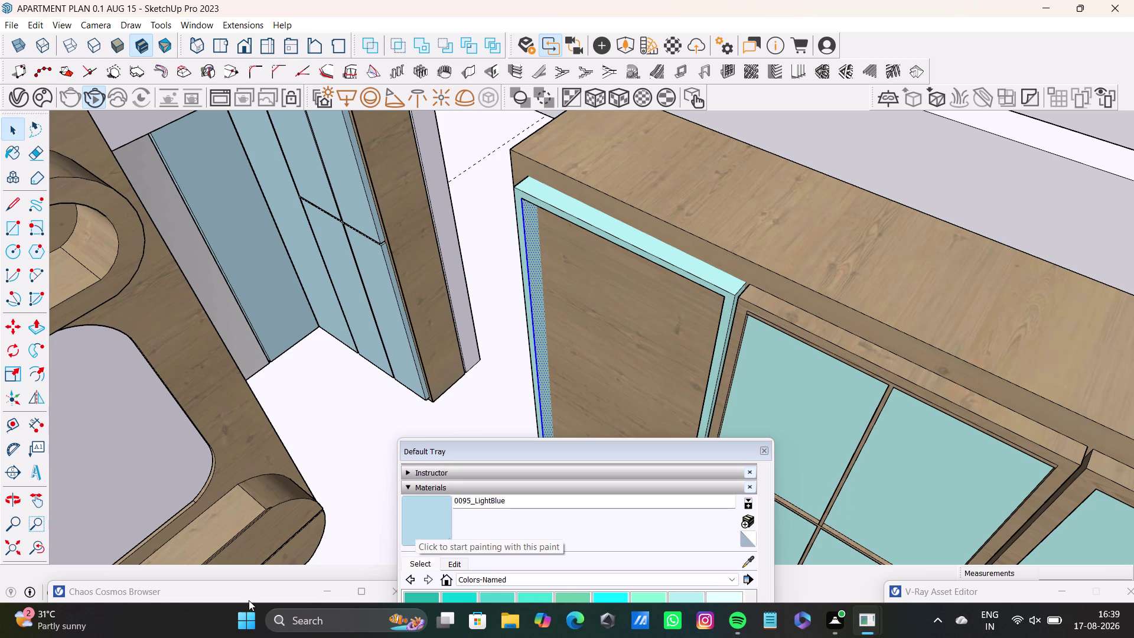
Load 0095_LightBlue and paint the door frame's left, top and corner inner faces.
drag(413, 519, 418, 518)
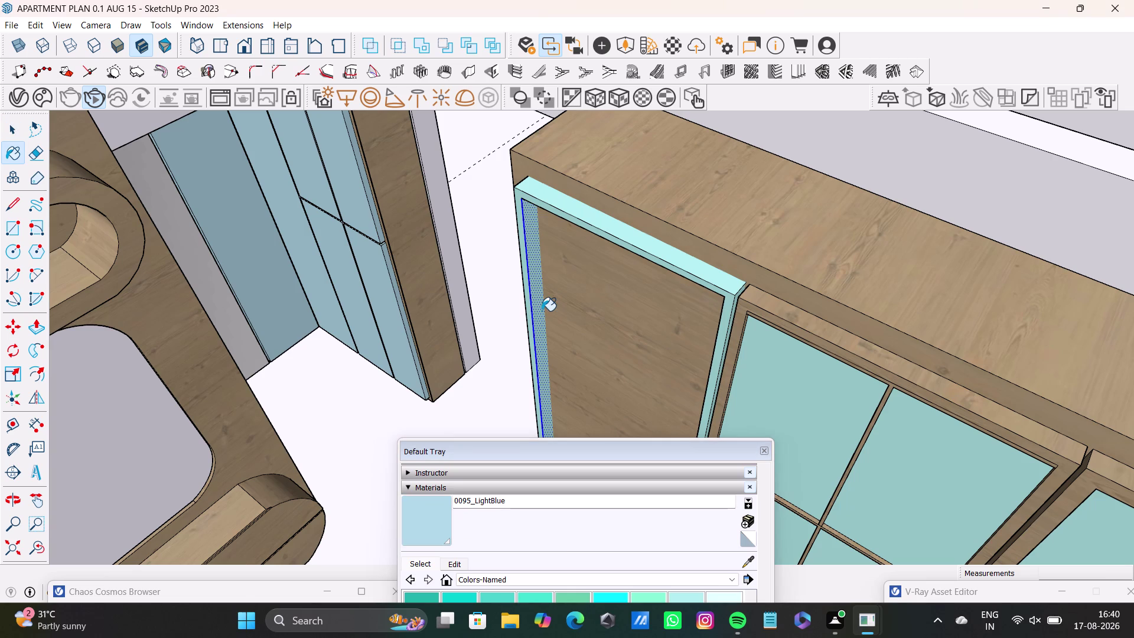
click(541, 310)
scroll(up, 3)
click(612, 215)
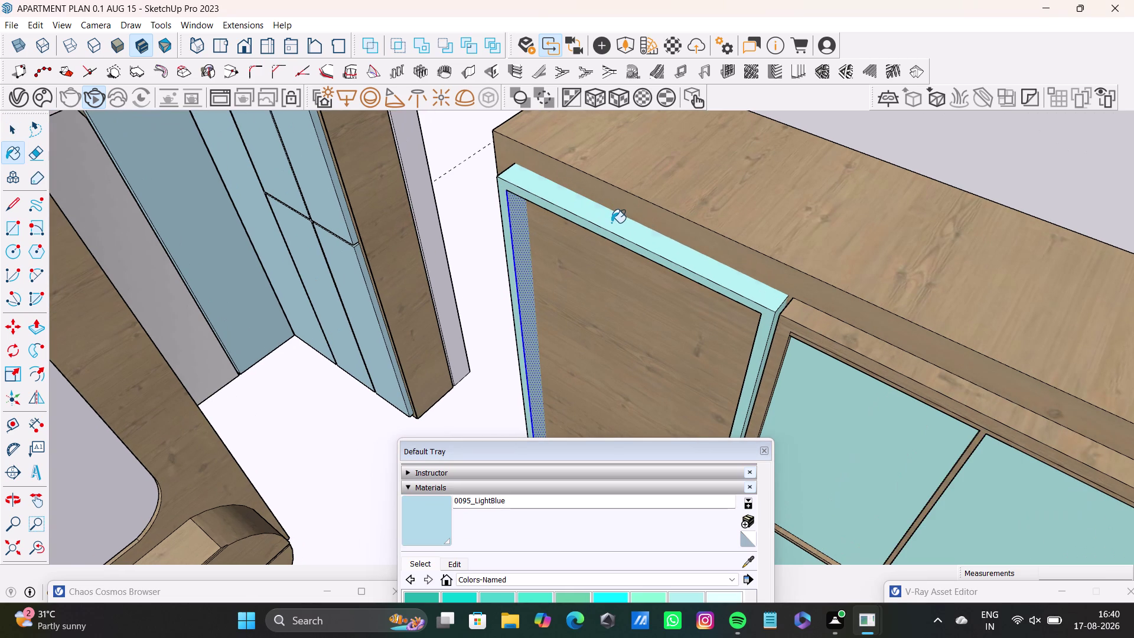
click(524, 198)
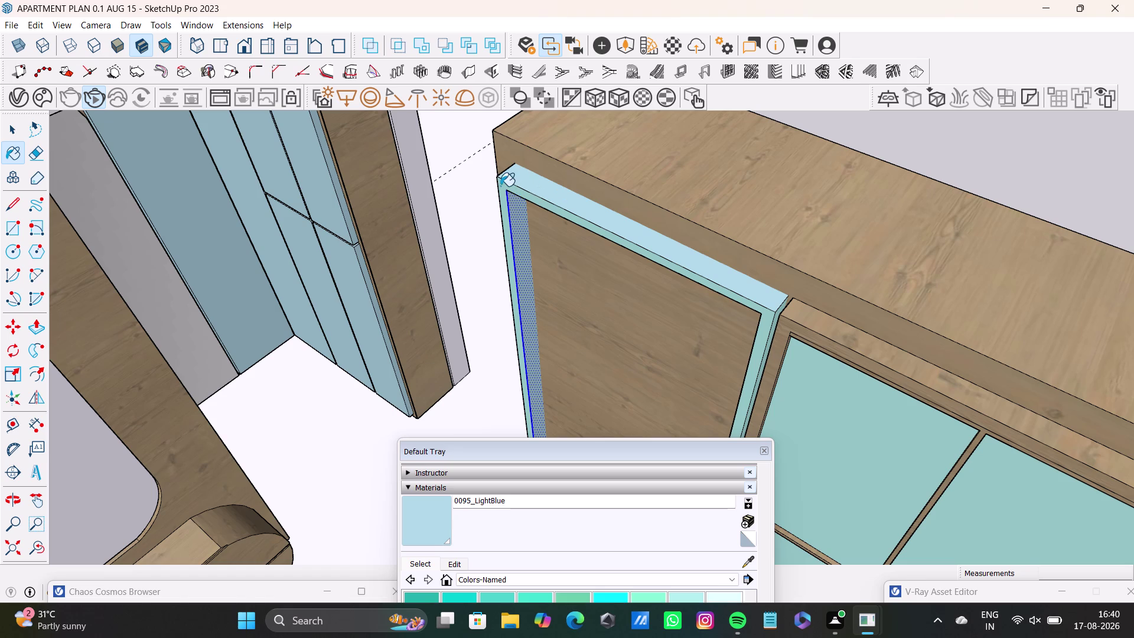
click(499, 184)
scroll(down, 3)
Paint the frame's top inner face, its edge beside the glass door, and faces near the glass panels light blue.
middle_drag(794, 341, 733, 289)
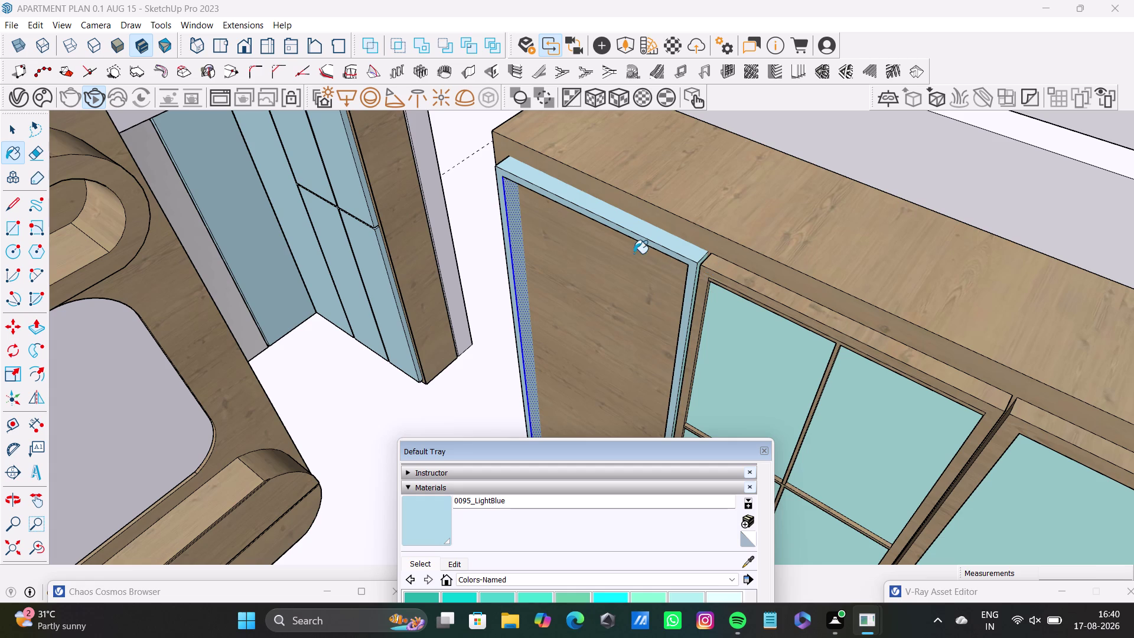
scroll(up, 3)
click(733, 224)
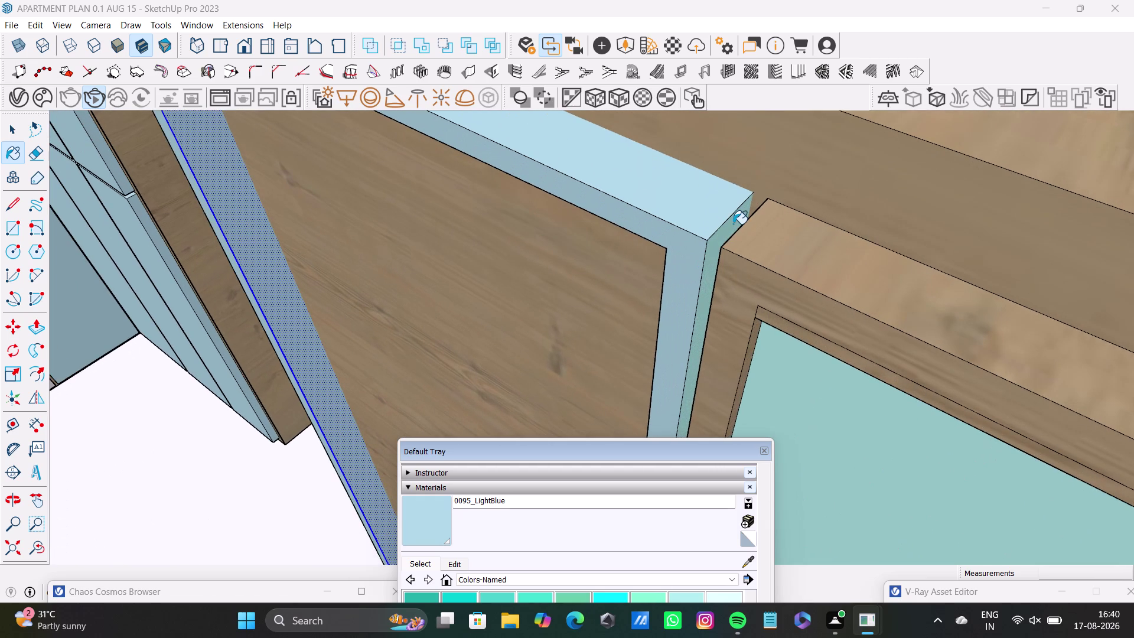
click(780, 394)
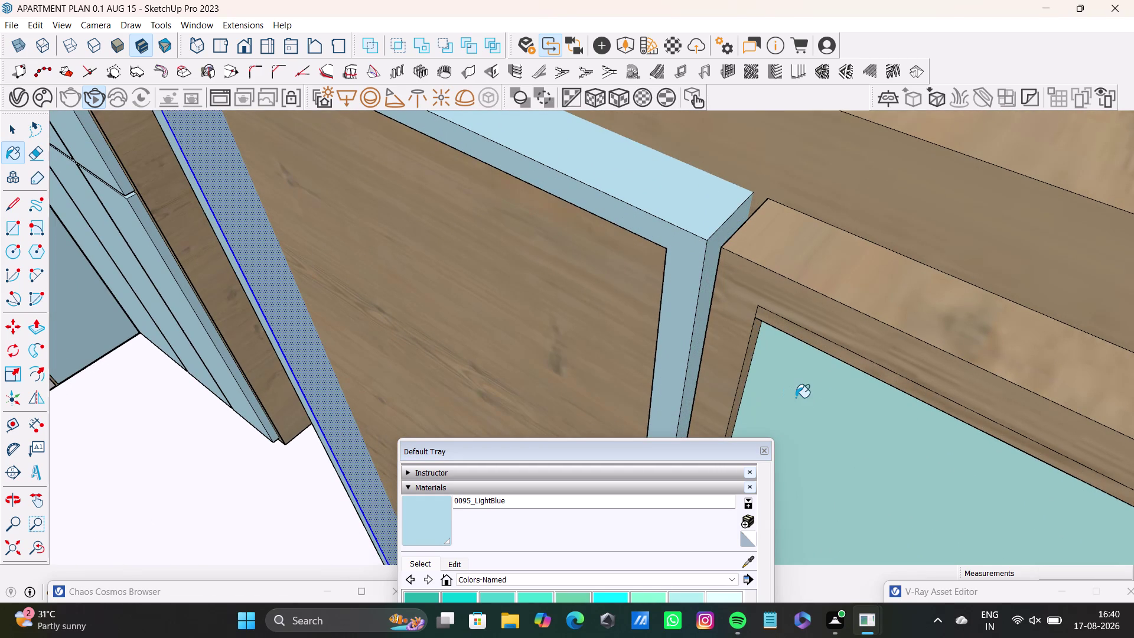
scroll(down, 3)
middle_drag(812, 409, 620, 236)
click(875, 379)
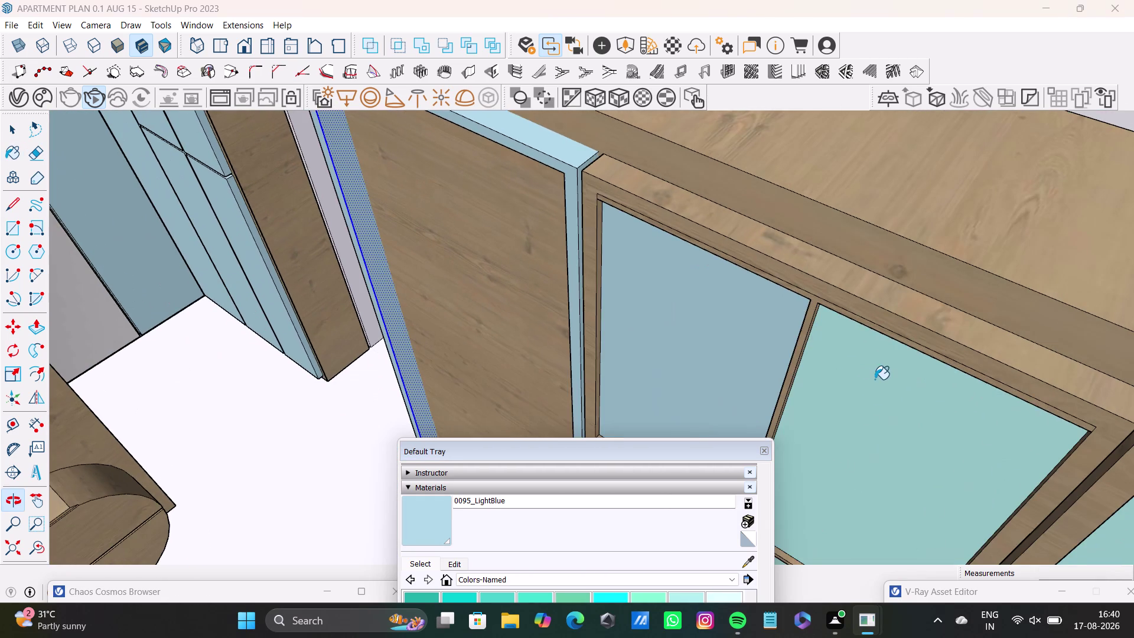
scroll(down, 3)
middle_drag(844, 406, 801, 148)
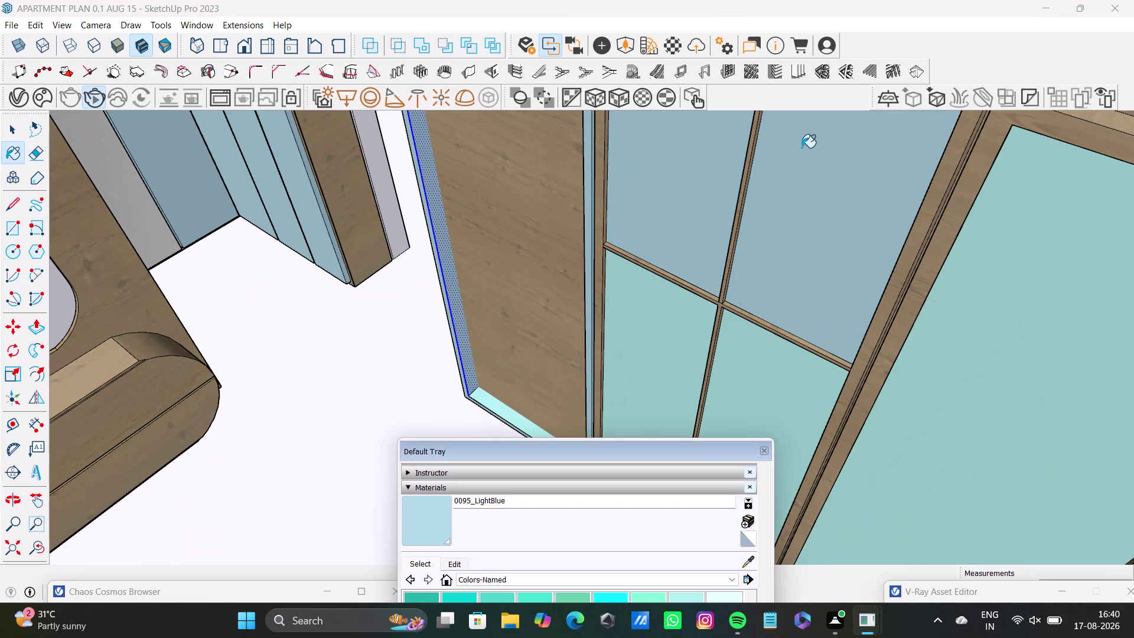
click(663, 314)
click(763, 347)
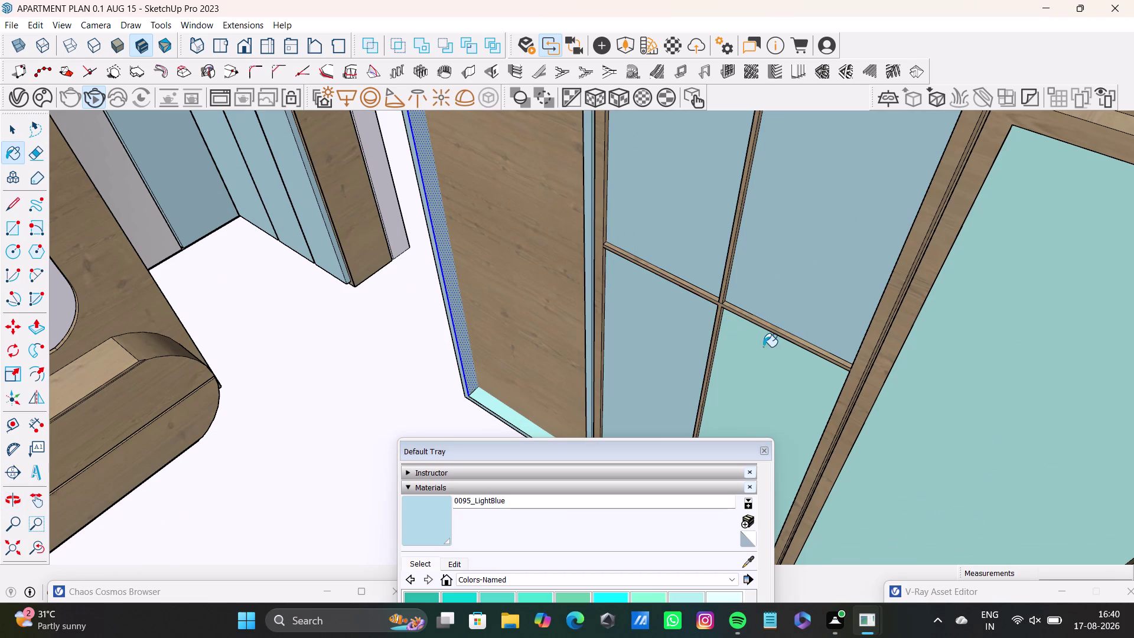
Paint the frame's bottom inner face, a remaining face, and a final top inner face light blue.
middle_drag(639, 374, 641, 260)
scroll(up, 3)
click(549, 360)
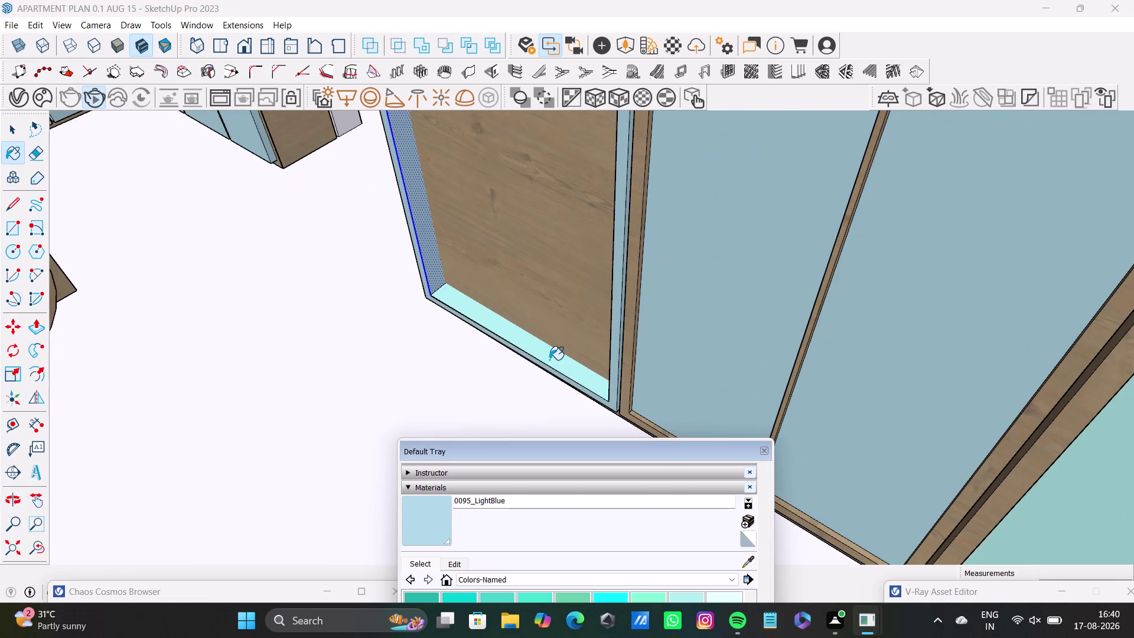
scroll(down, 3)
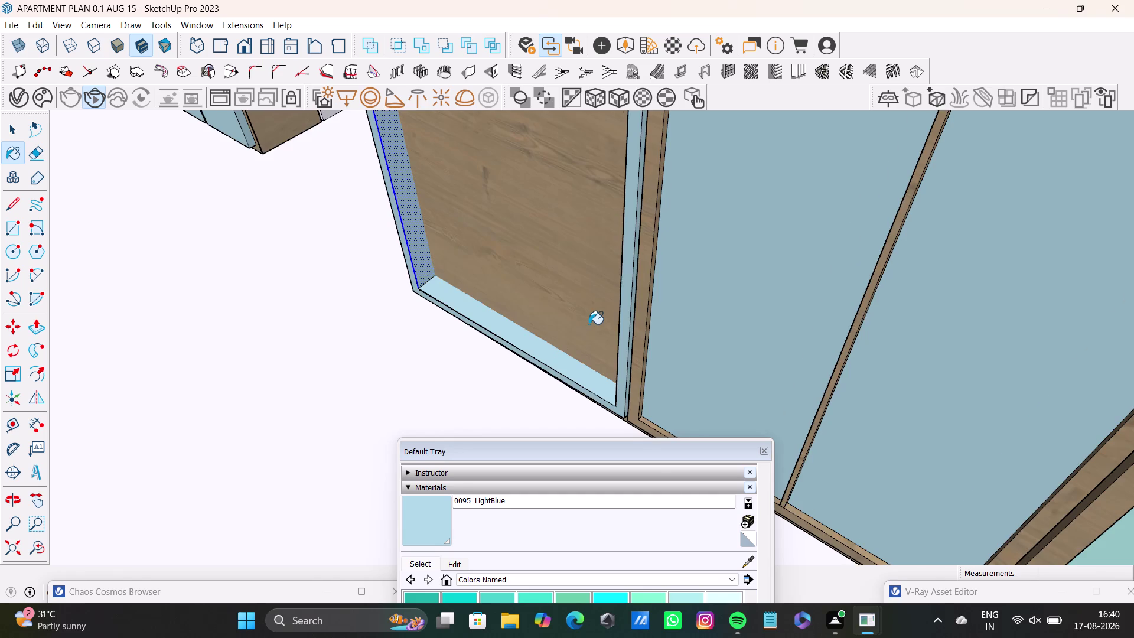
scroll(down, 3)
middle_drag(647, 307, 466, 353)
click(783, 296)
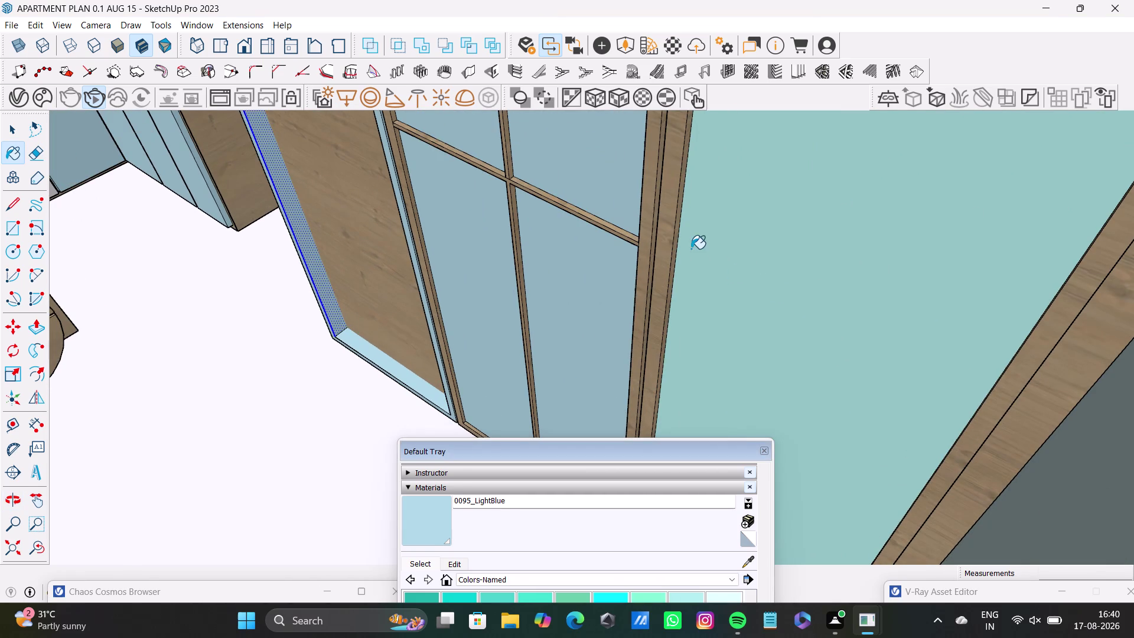
scroll(down, 3)
middle_drag(633, 256, 673, 383)
middle_drag(618, 355, 659, 323)
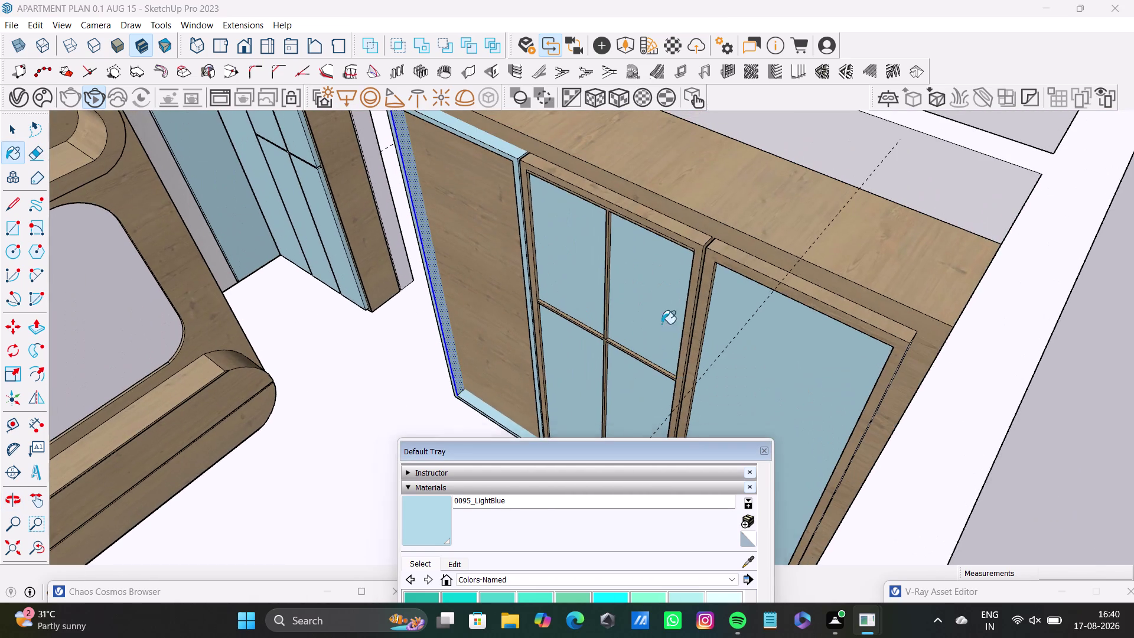
middle_drag(658, 324, 718, 335)
middle_drag(488, 297, 642, 317)
scroll(up, 3)
middle_drag(358, 250, 530, 205)
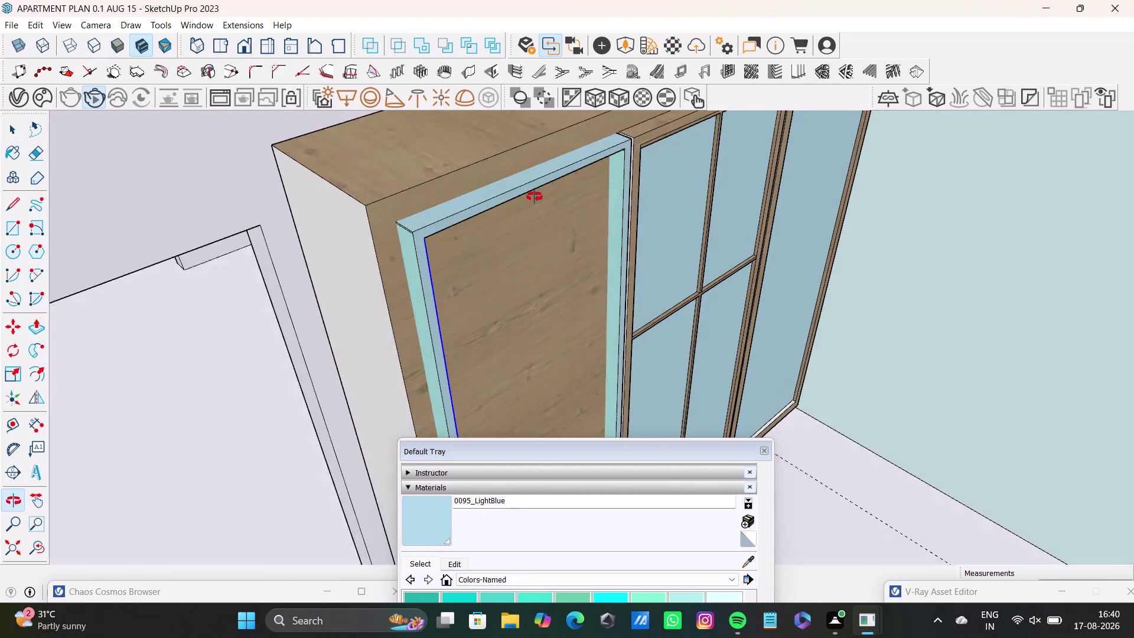
middle_drag(530, 205, 536, 190)
click(419, 213)
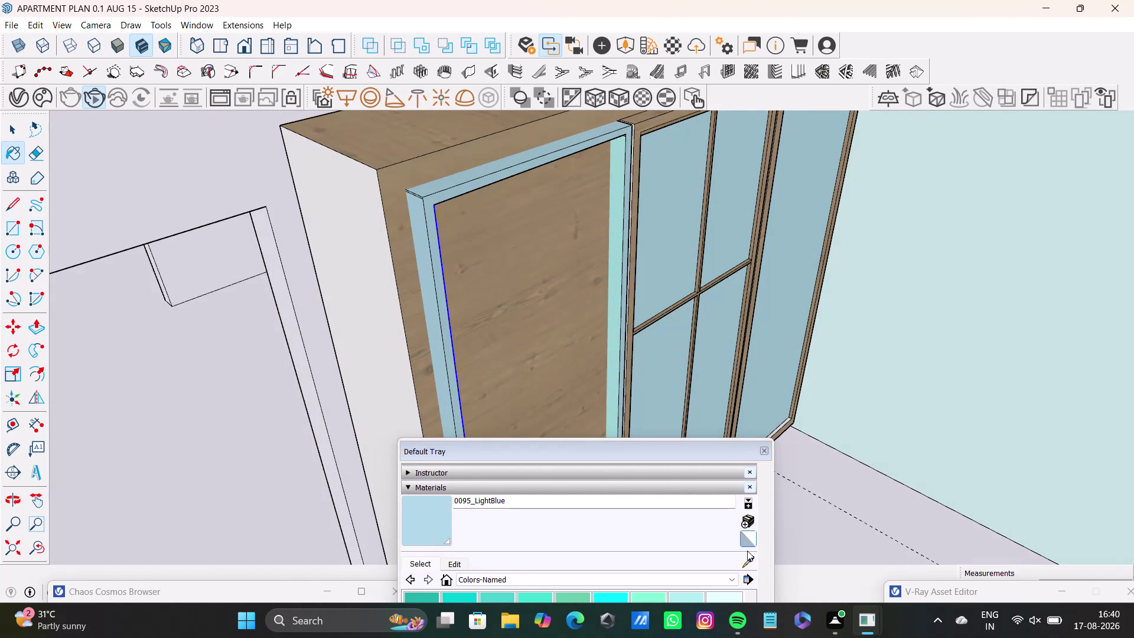
click(747, 561)
click(413, 172)
click(355, 207)
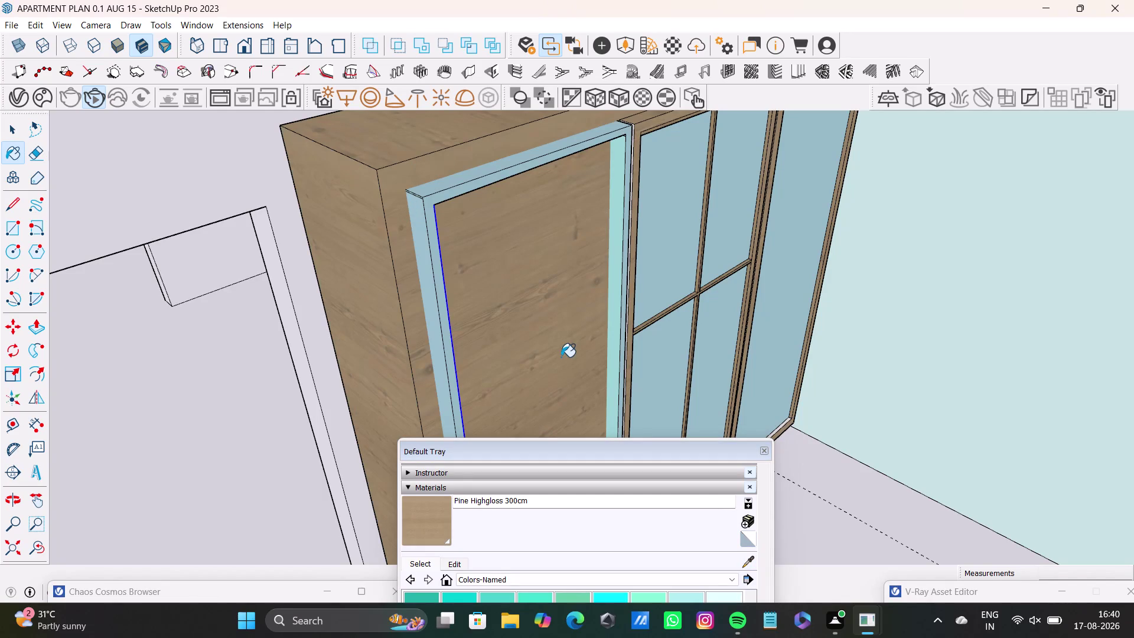
middle_drag(537, 210, 266, 318)
scroll(down, 3)
scroll(up, 3)
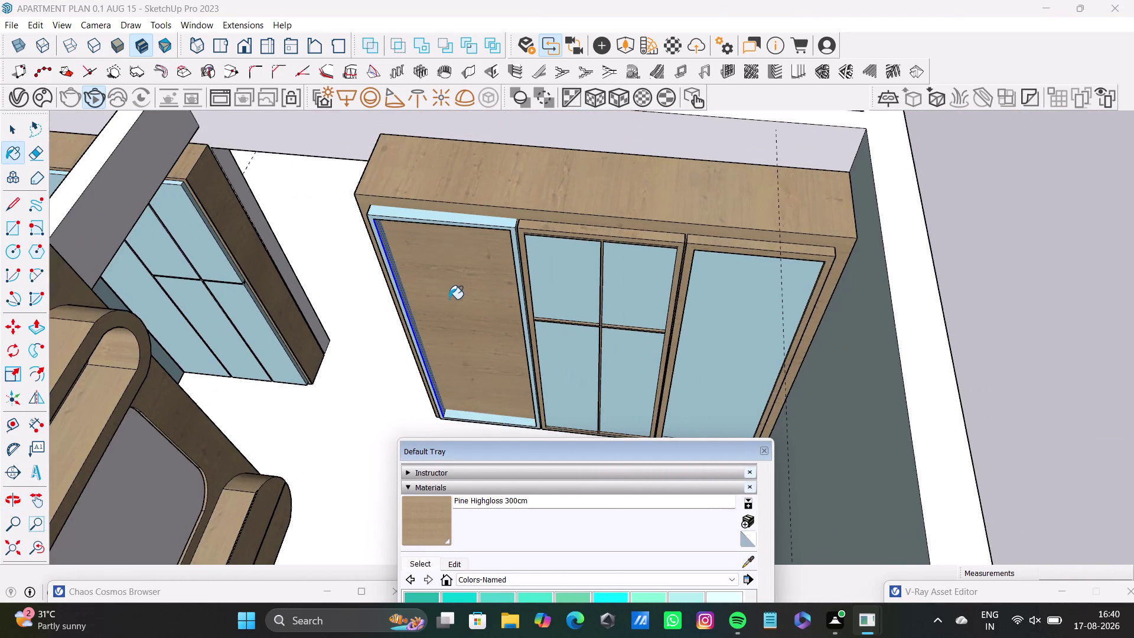
key(space)
scroll(down, 3)
key(space)
click(736, 271)
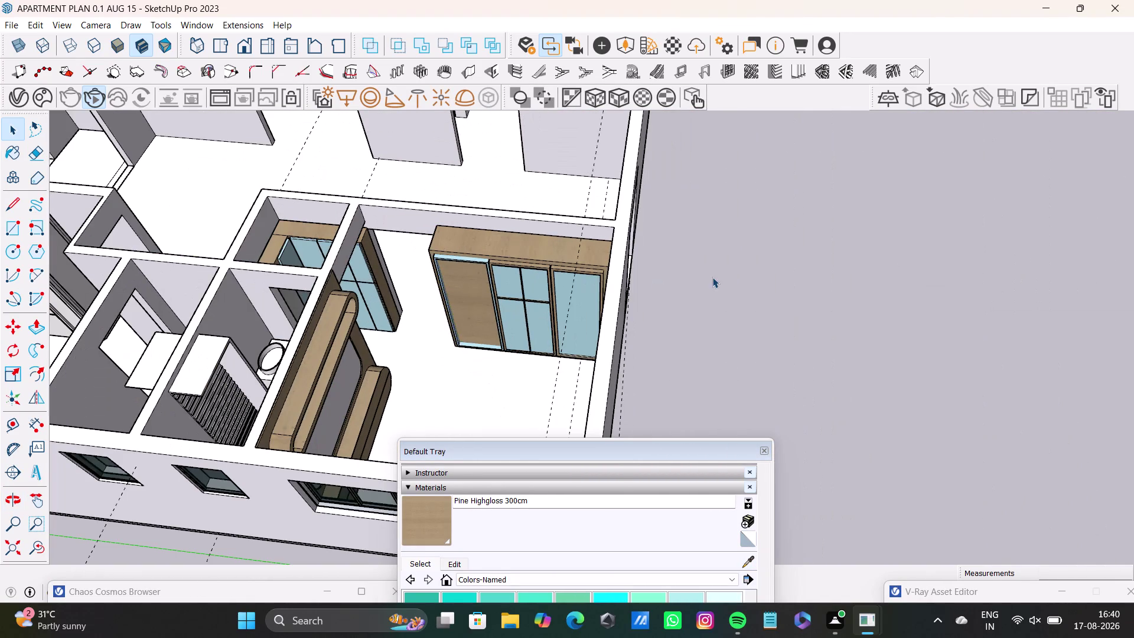
scroll(up, 3)
middle_drag(485, 273, 506, 146)
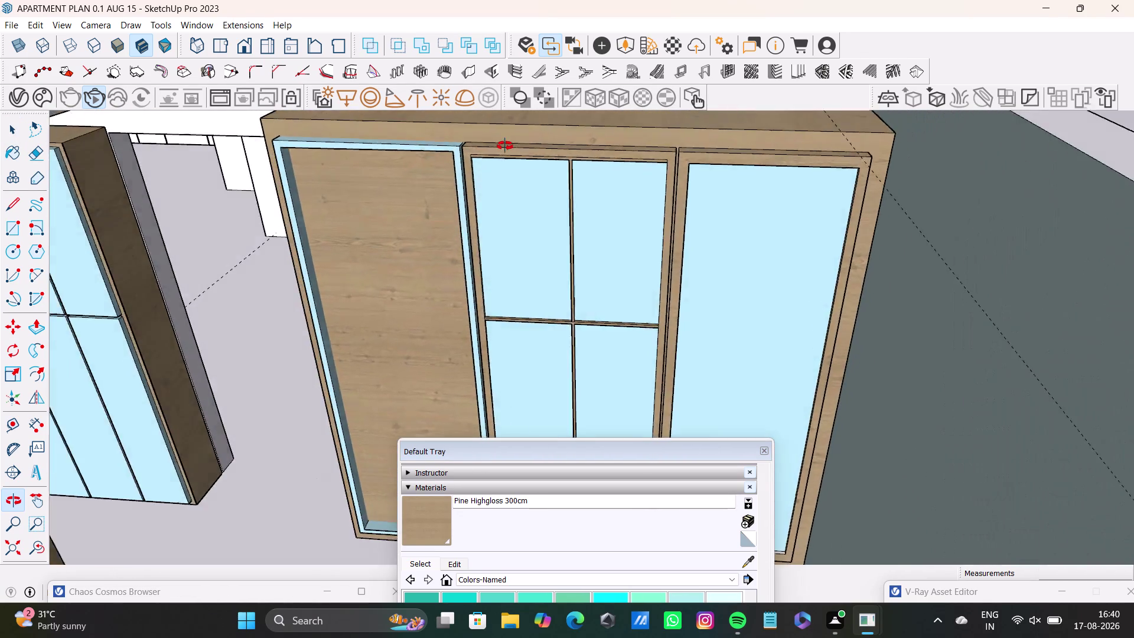
middle_drag(506, 146, 446, 360)
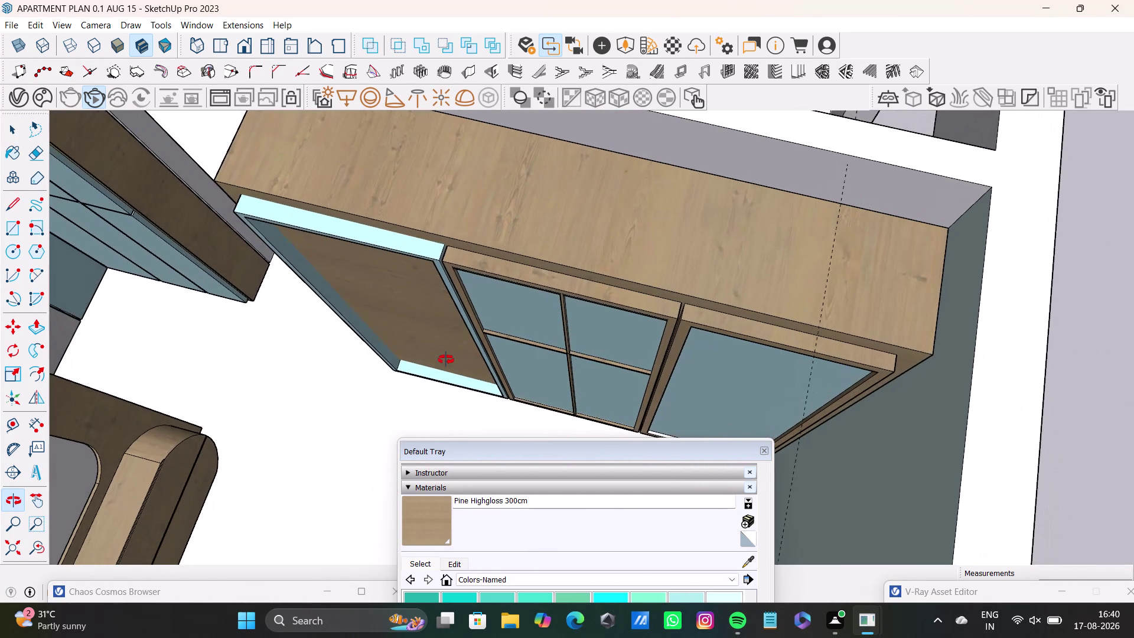
middle_drag(445, 360, 446, 360)
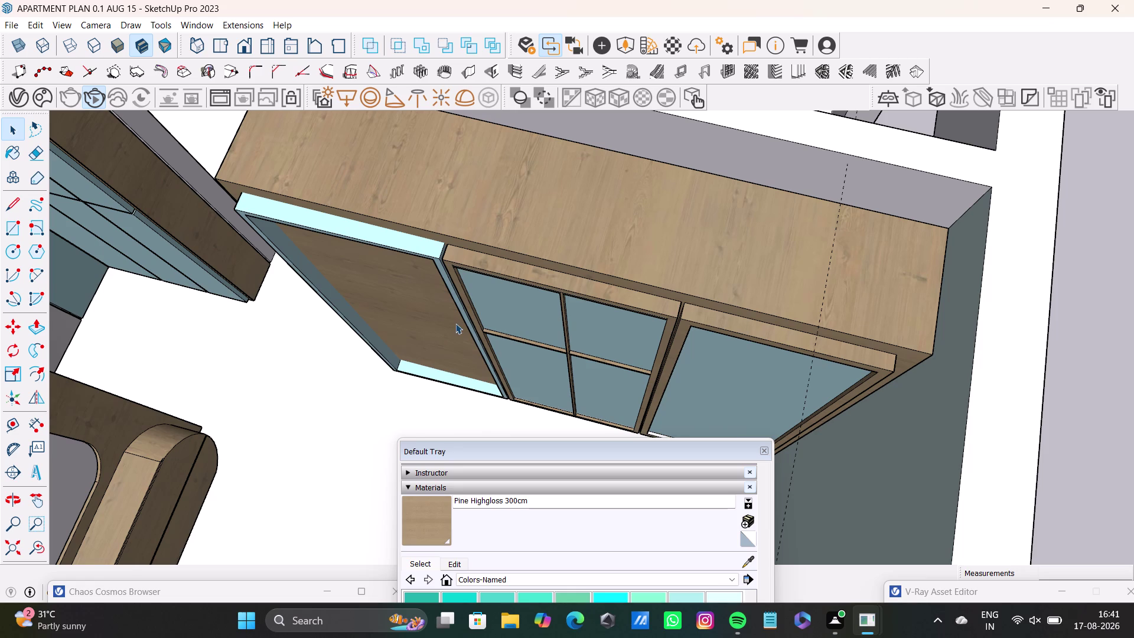
middle_drag(475, 336, 320, 304)
middle_drag(314, 257, 489, 303)
middle_drag(544, 321, 433, 298)
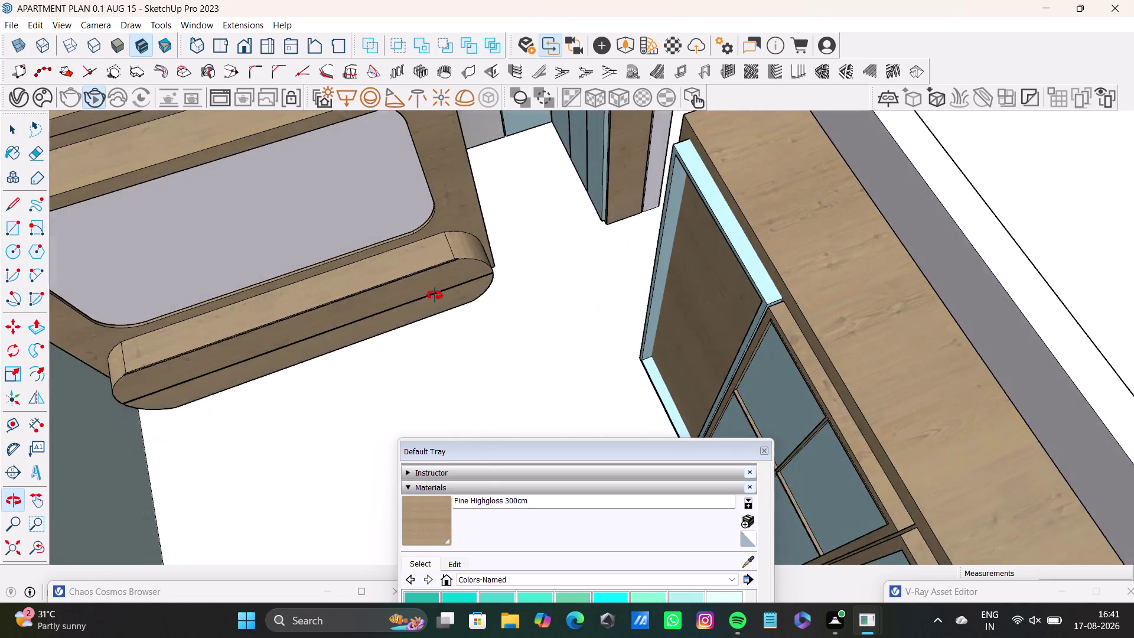
middle_drag(433, 298, 451, 256)
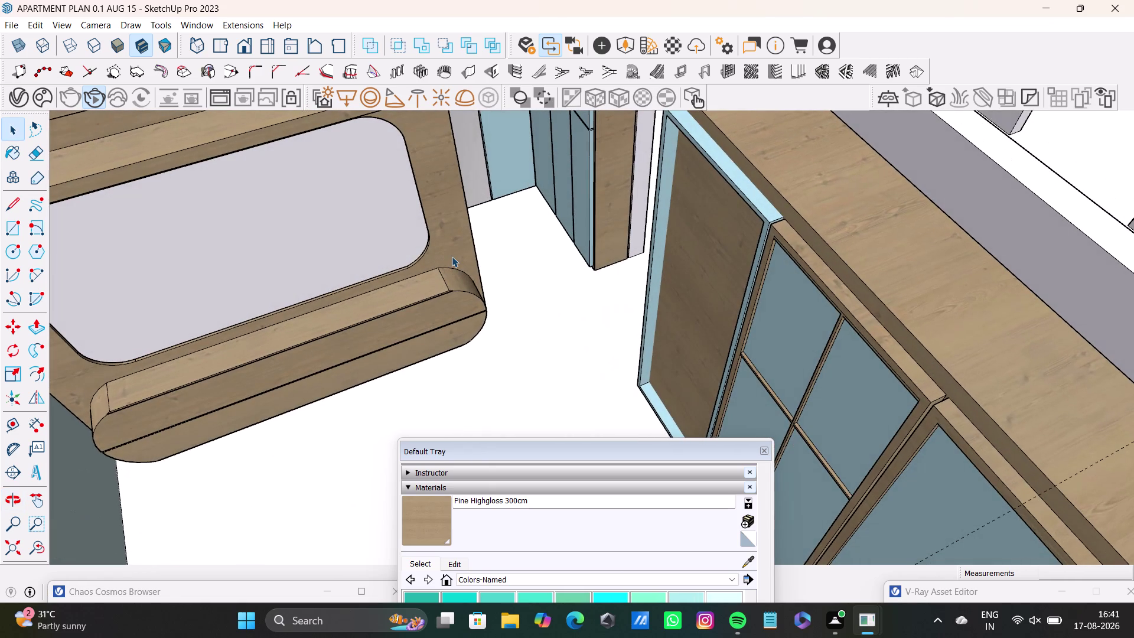
key(space)
scroll(down, 3)
middle_drag(458, 247, 619, 267)
middle_drag(626, 293, 318, 311)
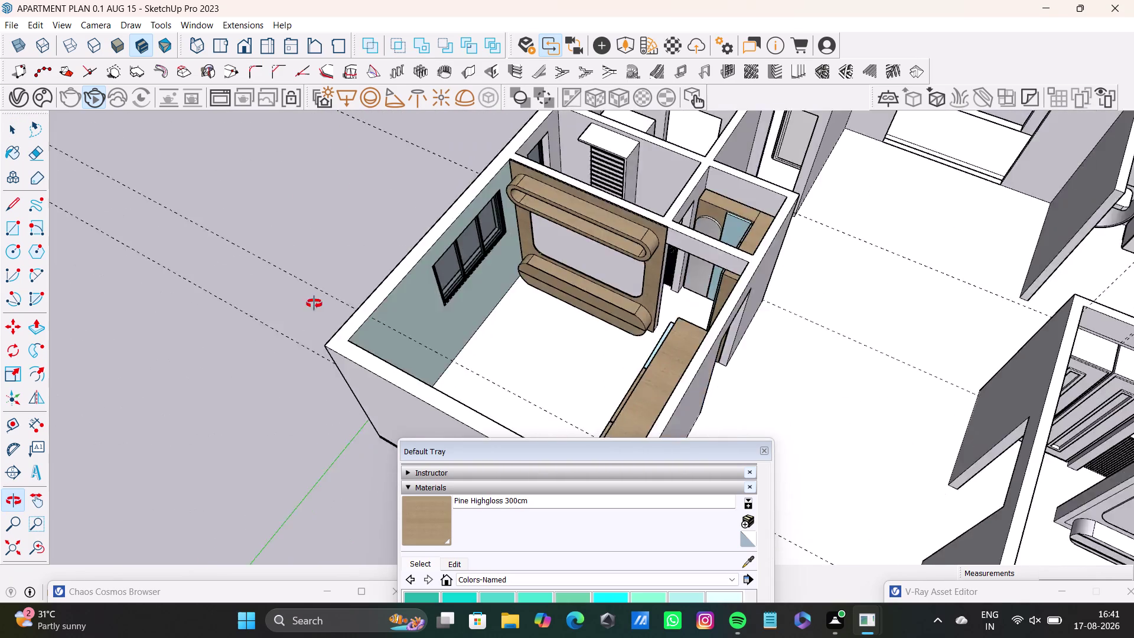
middle_drag(318, 310, 0, 301)
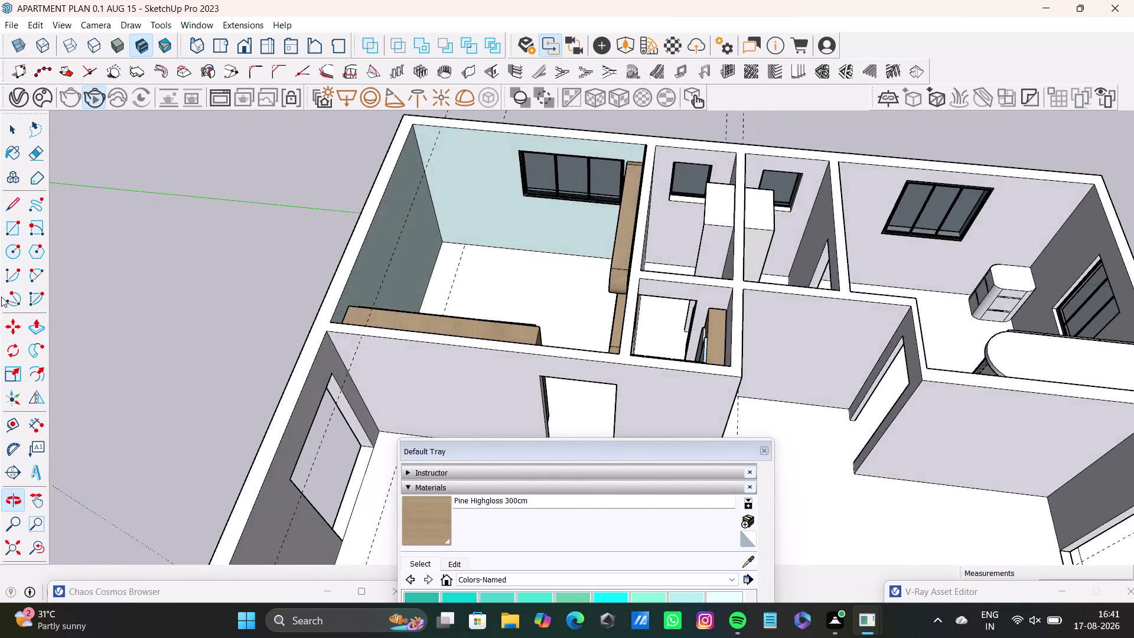
middle_drag(312, 277, 912, 331)
middle_drag(687, 337, 643, 215)
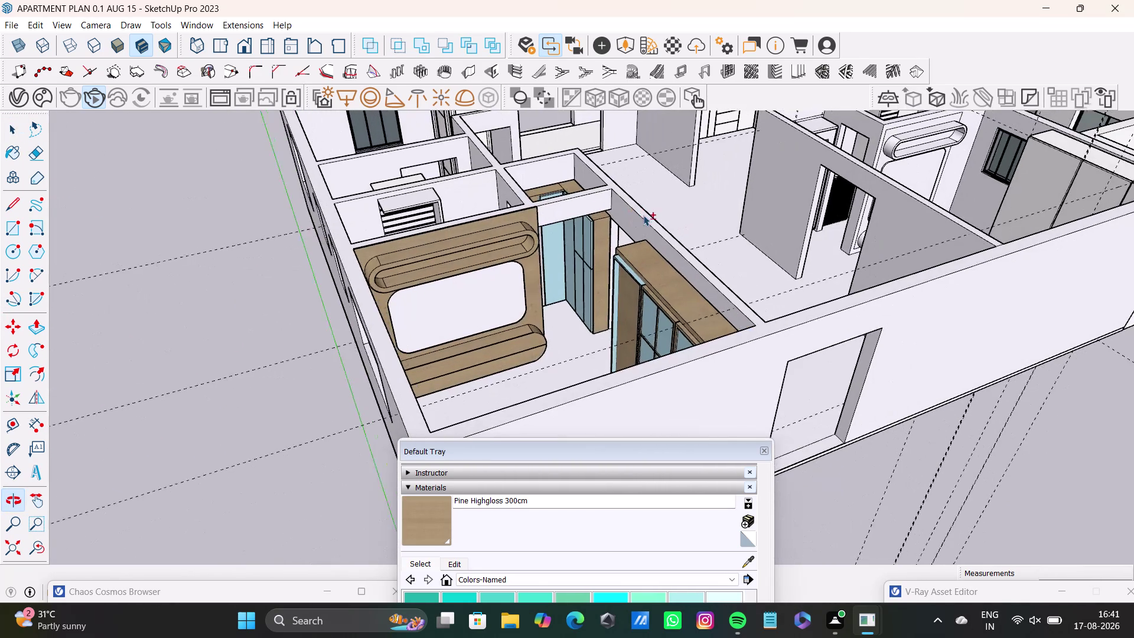
scroll(up, 3)
middle_drag(644, 274, 403, 281)
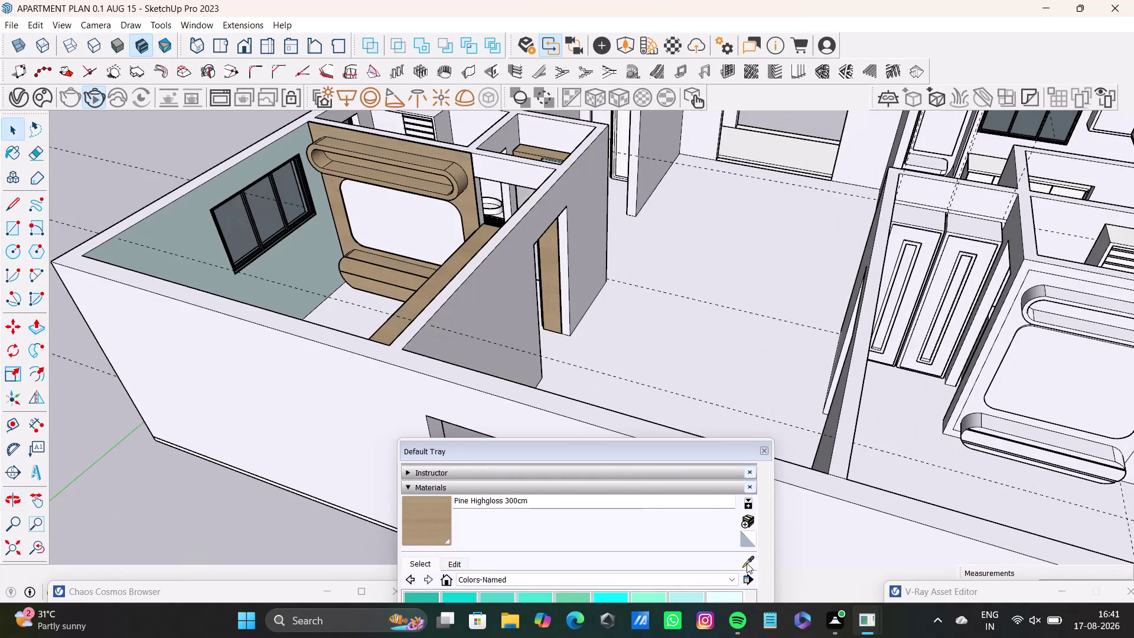
Sample the light cyan wall material and select the bathroom partition and corridor wall faces.
click(746, 562)
click(193, 231)
middle_drag(361, 247, 601, 286)
middle_drag(575, 315, 641, 315)
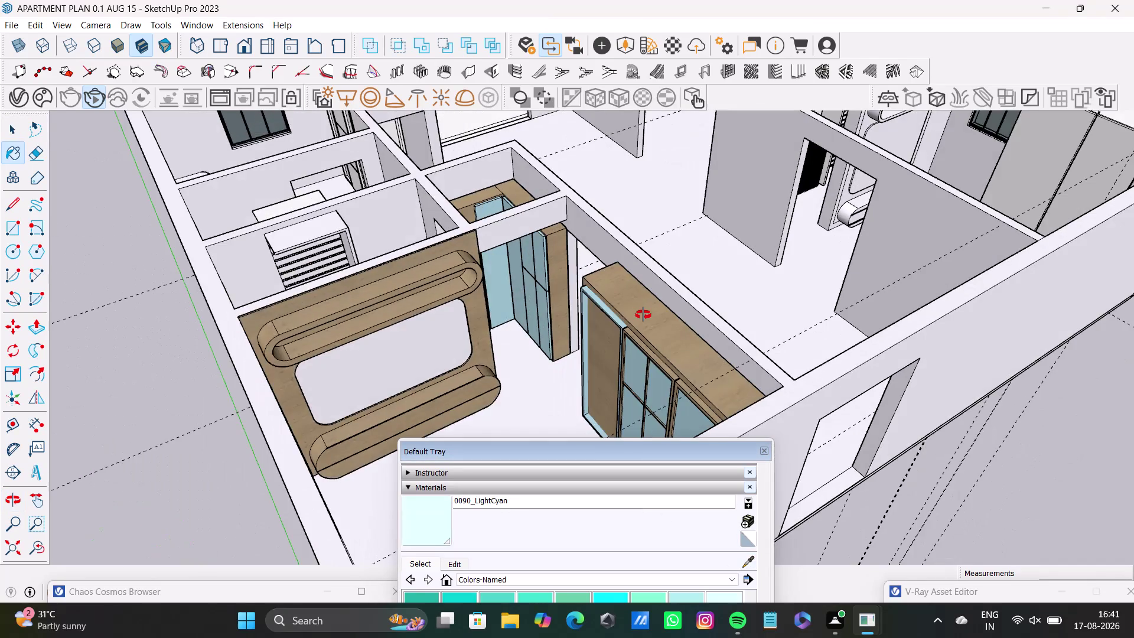
middle_drag(642, 315, 642, 315)
key(space)
click(546, 215)
double_click(547, 216)
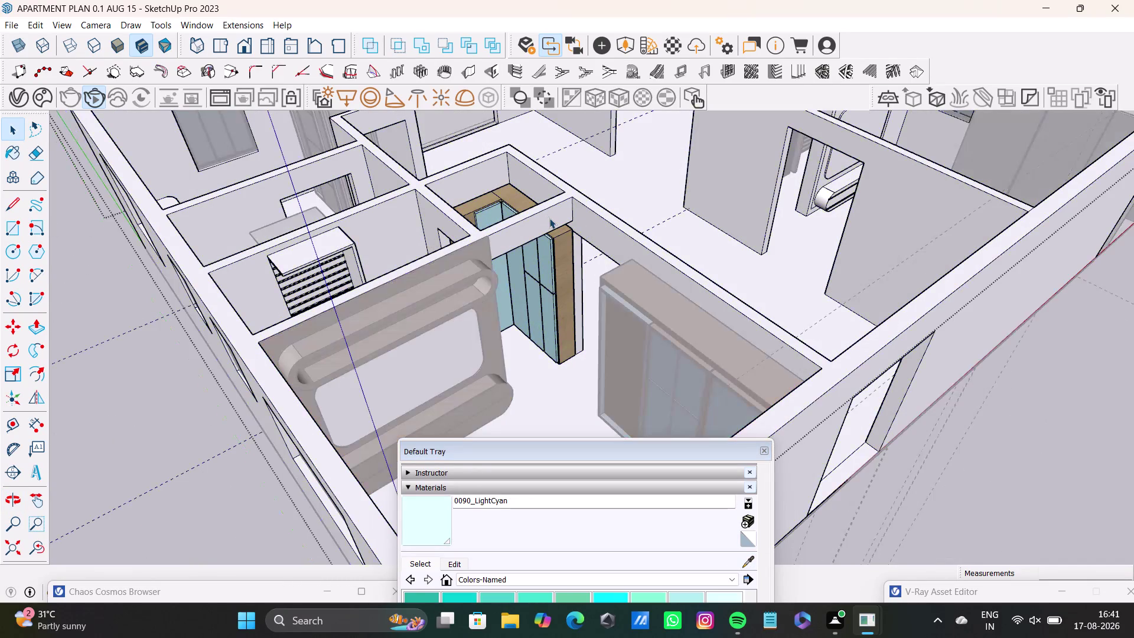
key(space)
key(space)
key(space)
click(548, 211)
triple_click(551, 218)
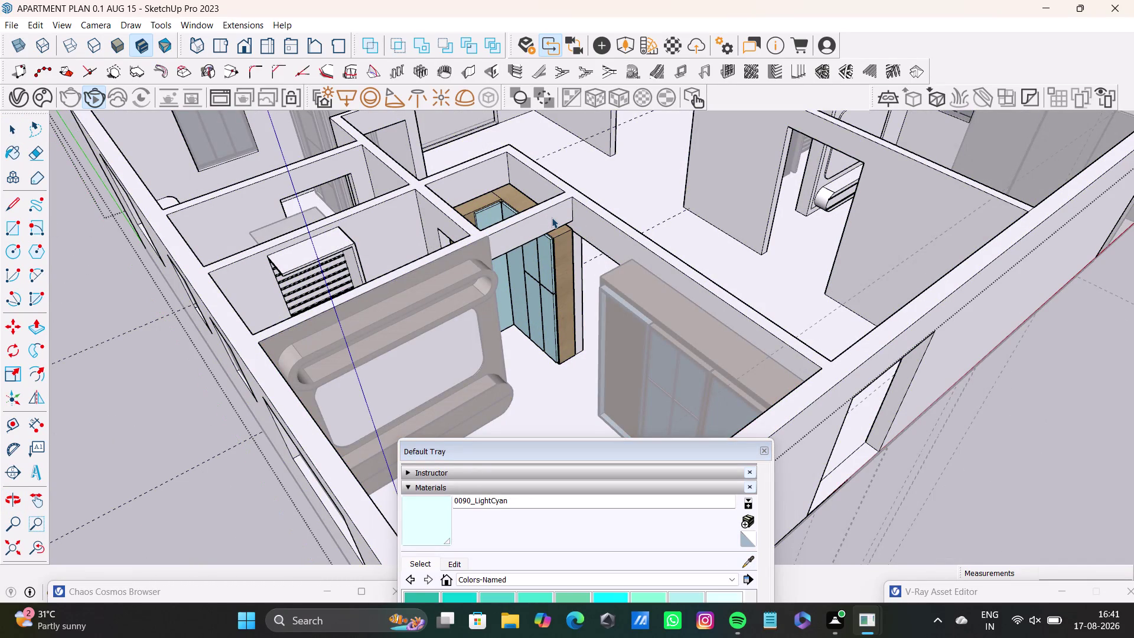
click(545, 185)
double_click(542, 185)
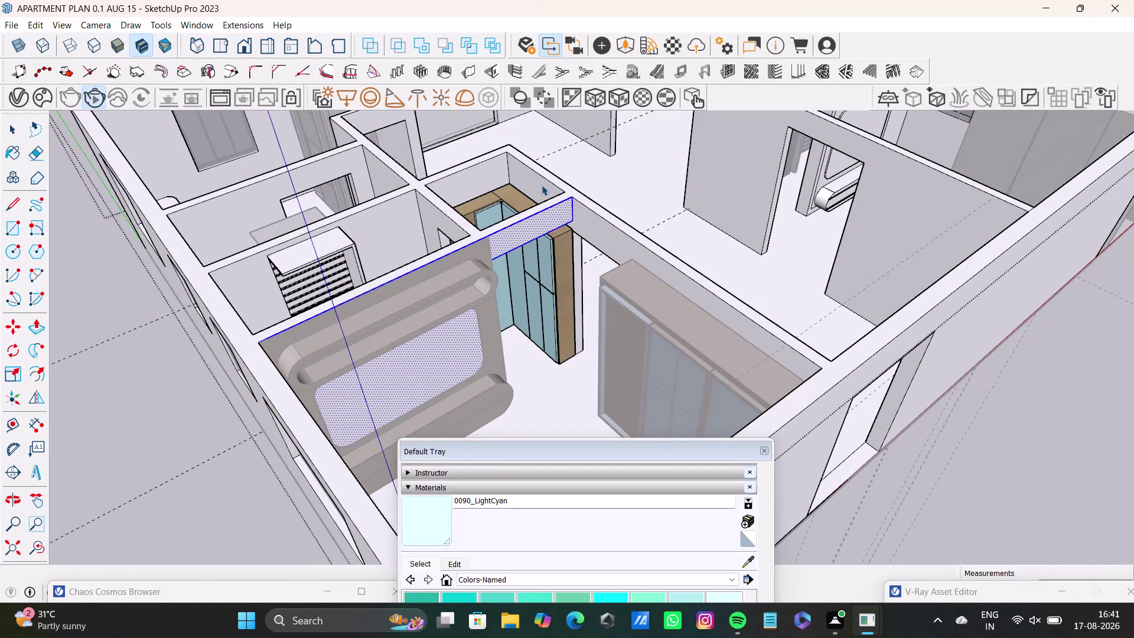
click(490, 175)
click(490, 174)
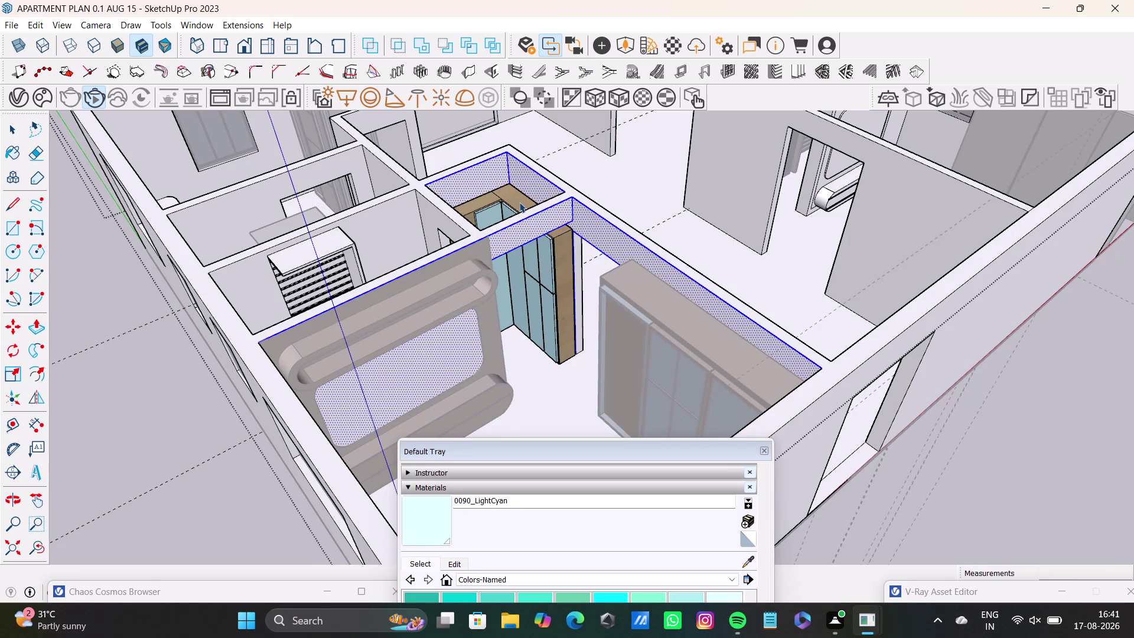
Add the inner bathroom wall faces around the toilet compartment to the selection.
middle_drag(519, 209, 281, 258)
scroll(up, 3)
middle_drag(507, 211, 335, 220)
key(space)
key(space)
key(space)
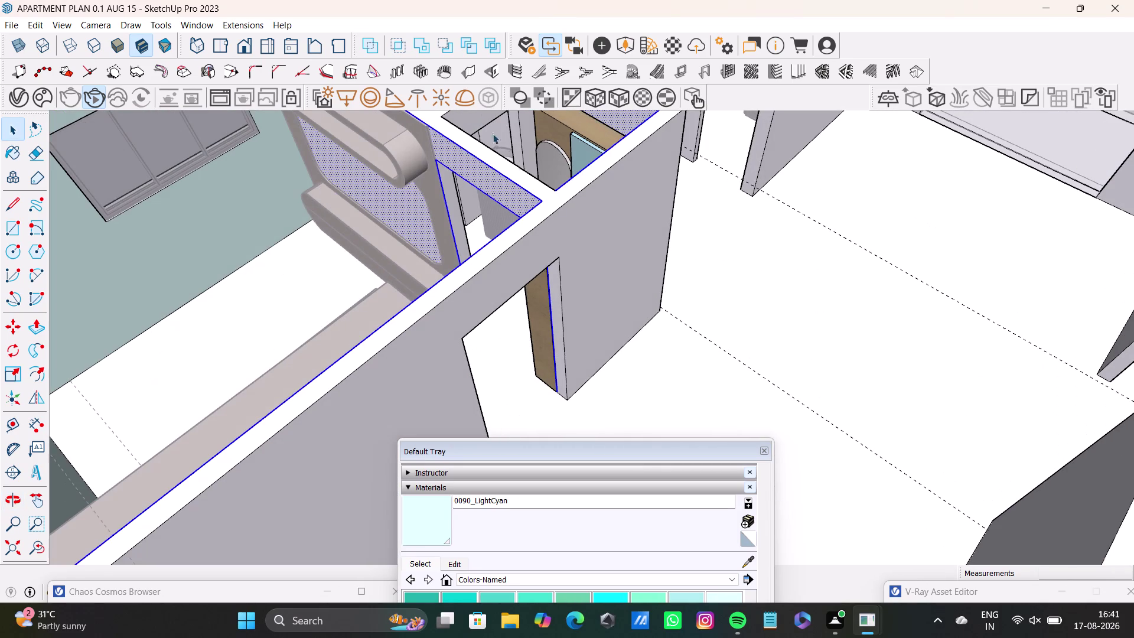
middle_drag(519, 168, 504, 236)
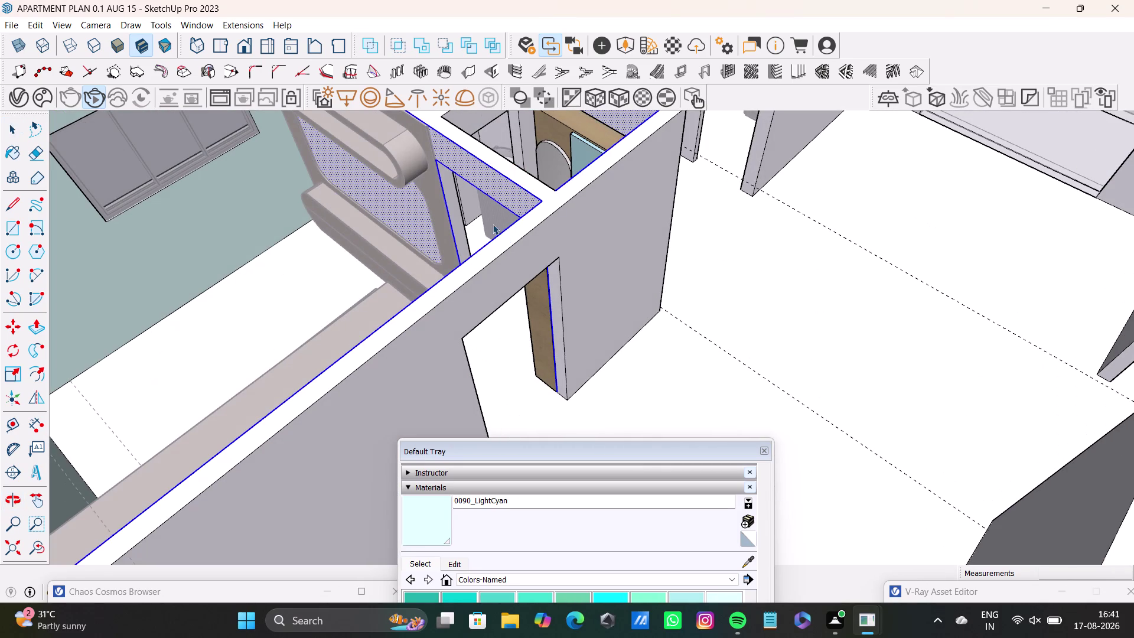
middle_drag(507, 157, 504, 239)
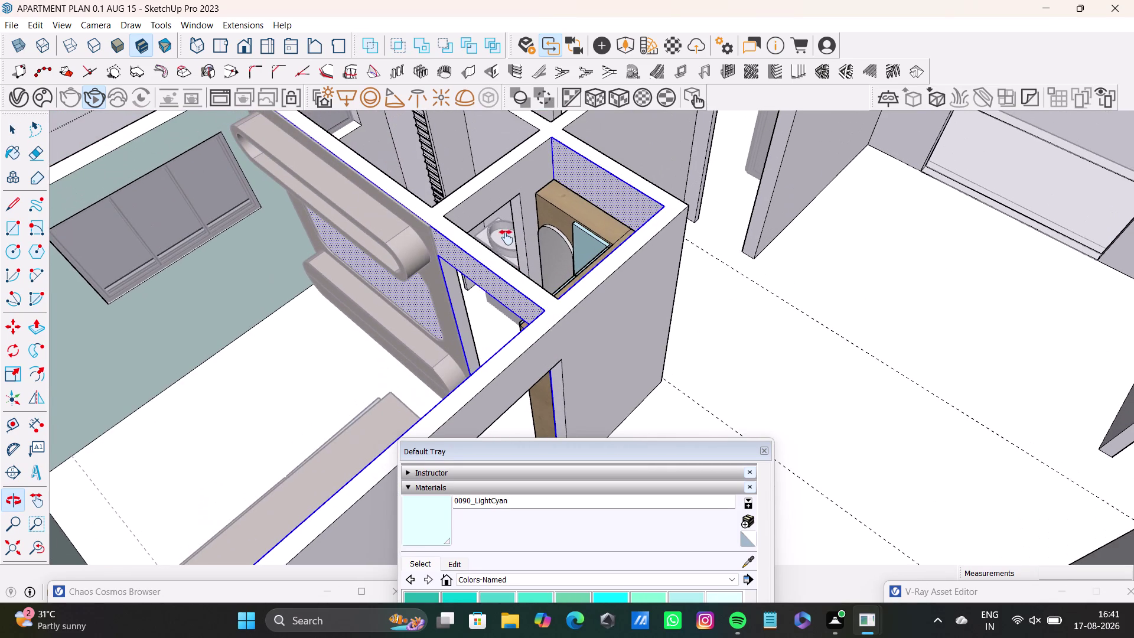
key(space)
key(space)
key(space)
click(500, 203)
click(500, 201)
click(511, 197)
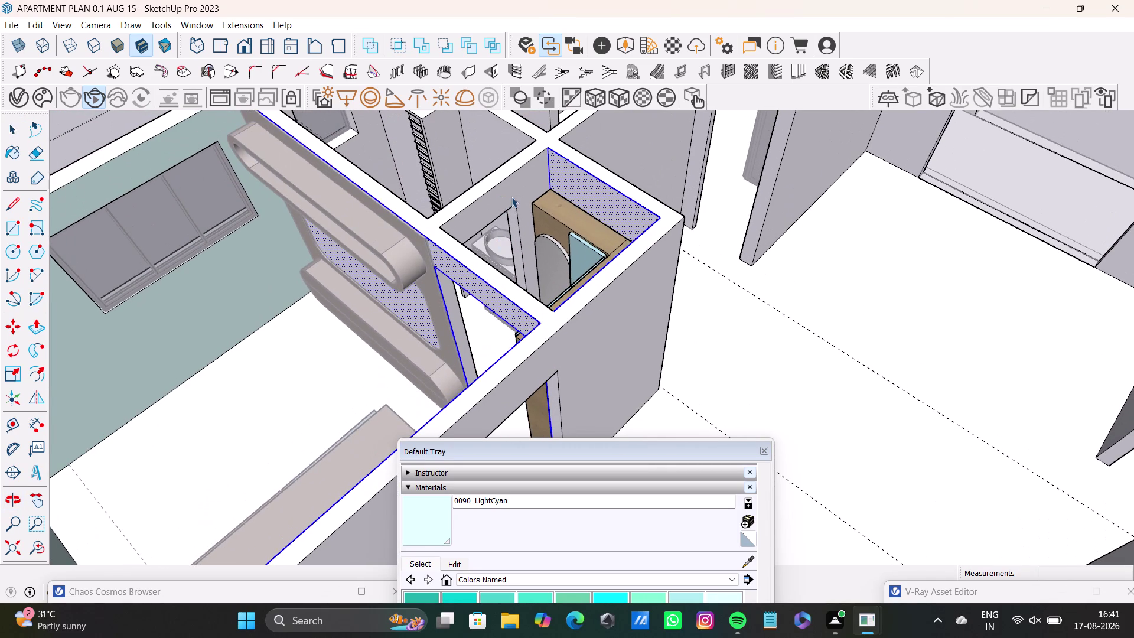
click(516, 193)
triple_click(523, 189)
click(528, 189)
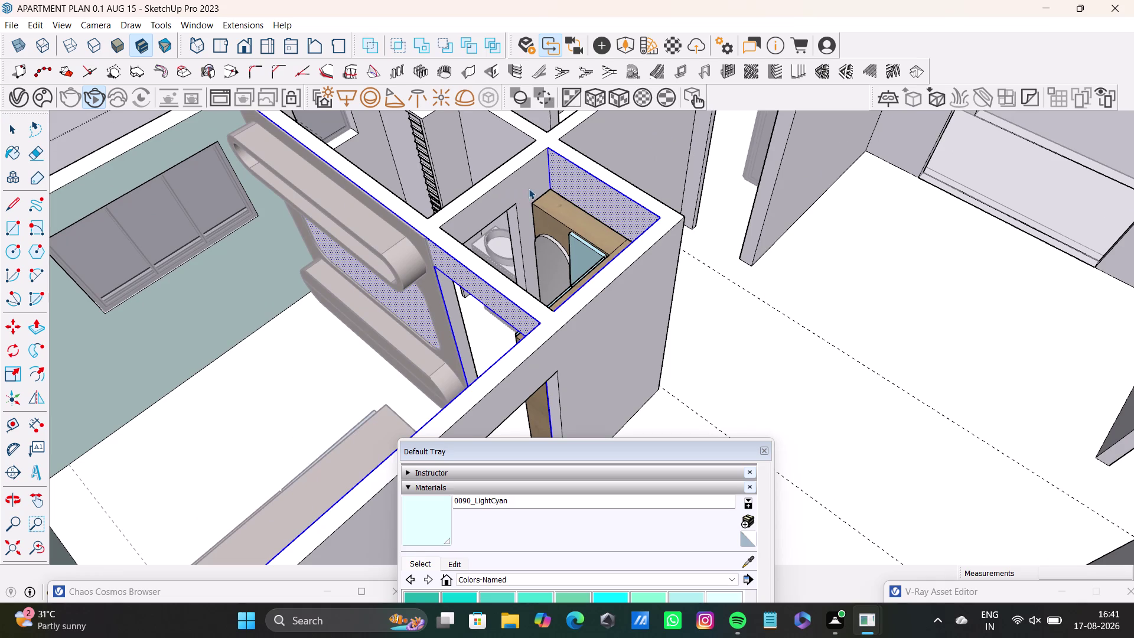
click(529, 186)
click(527, 179)
key(space)
key(space)
key(space)
double_click(542, 171)
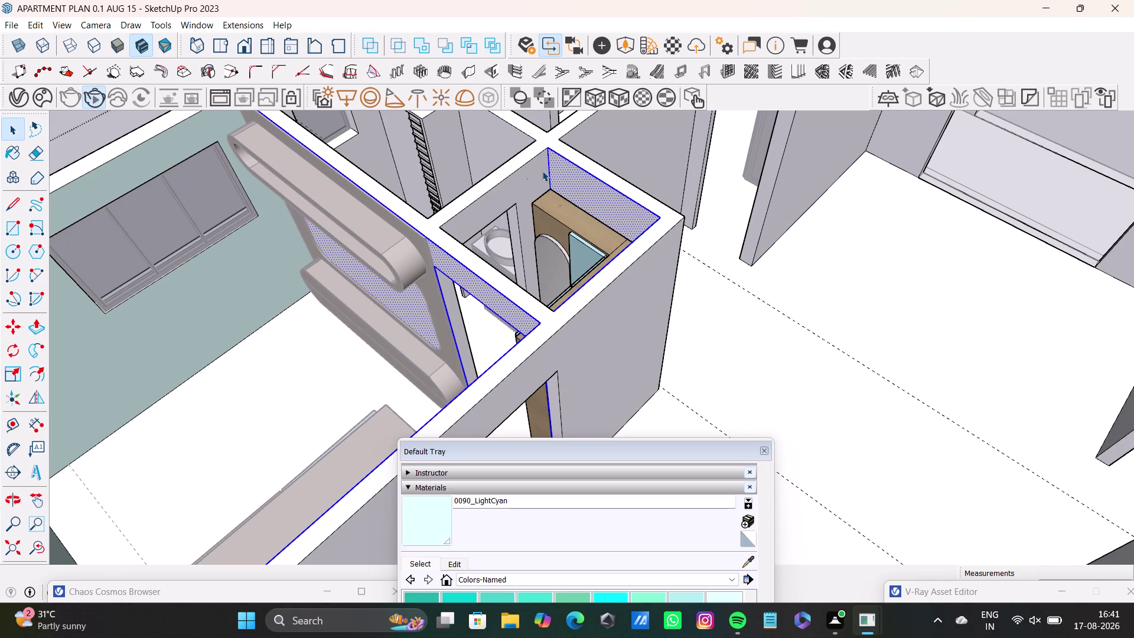
Select the toilet compartment's inner wall faces.
click(578, 175)
click(580, 181)
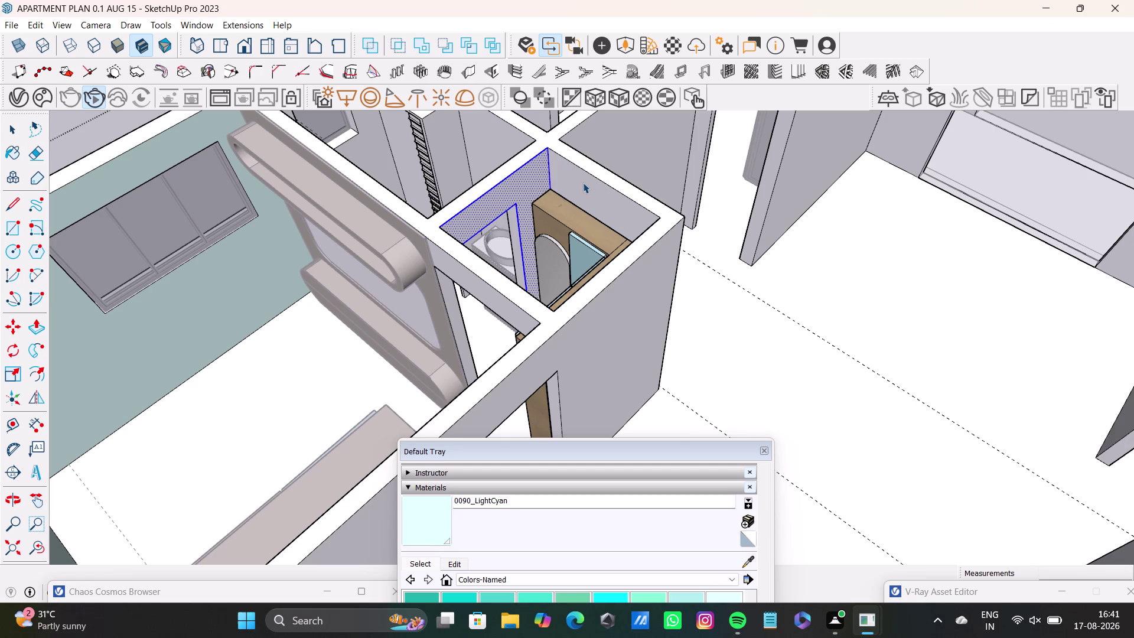
click(583, 182)
double_click(588, 193)
Select the wardrobe nook's side wall, back wall and the long corridor wall face.
middle_drag(539, 290, 553, 285)
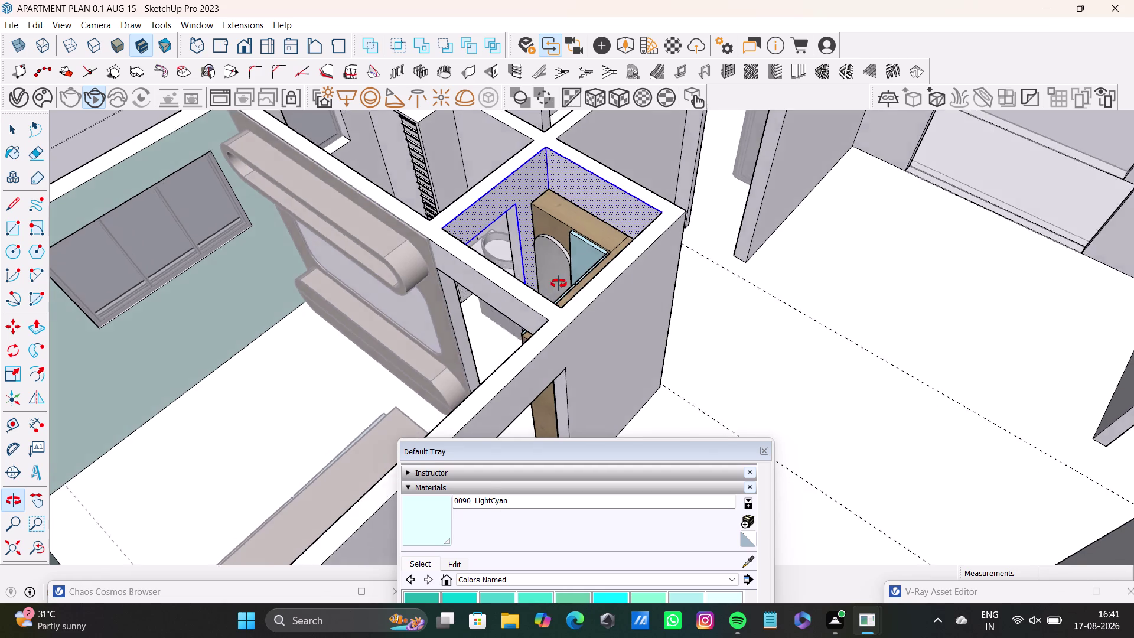
middle_drag(553, 285, 790, 312)
middle_drag(725, 324, 966, 337)
key(space)
key(space)
key(space)
click(722, 218)
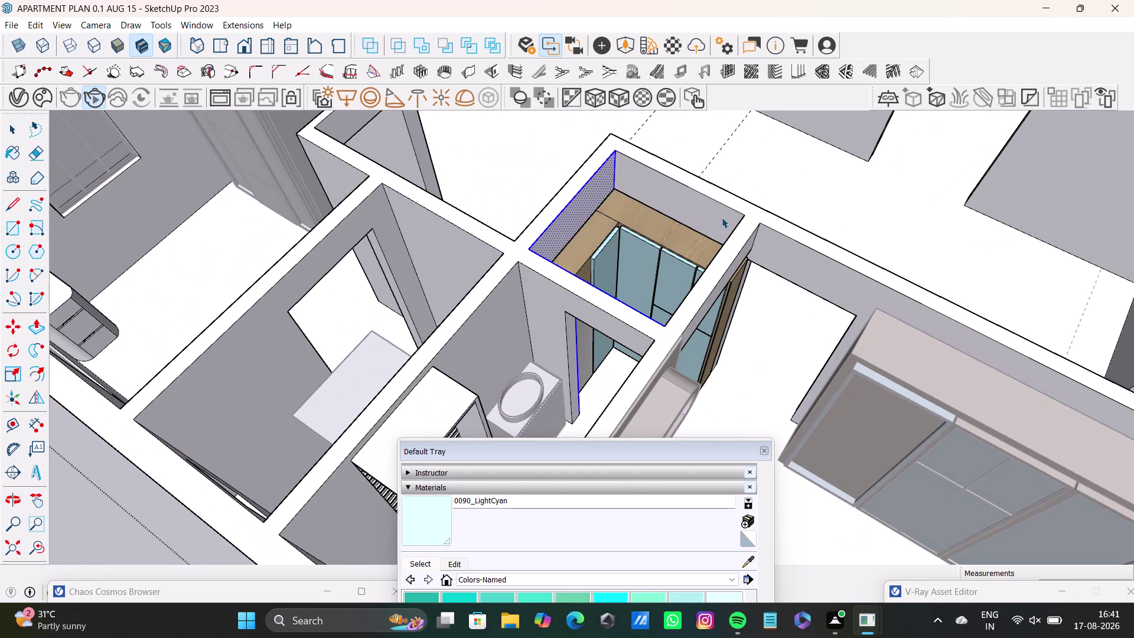
click(722, 218)
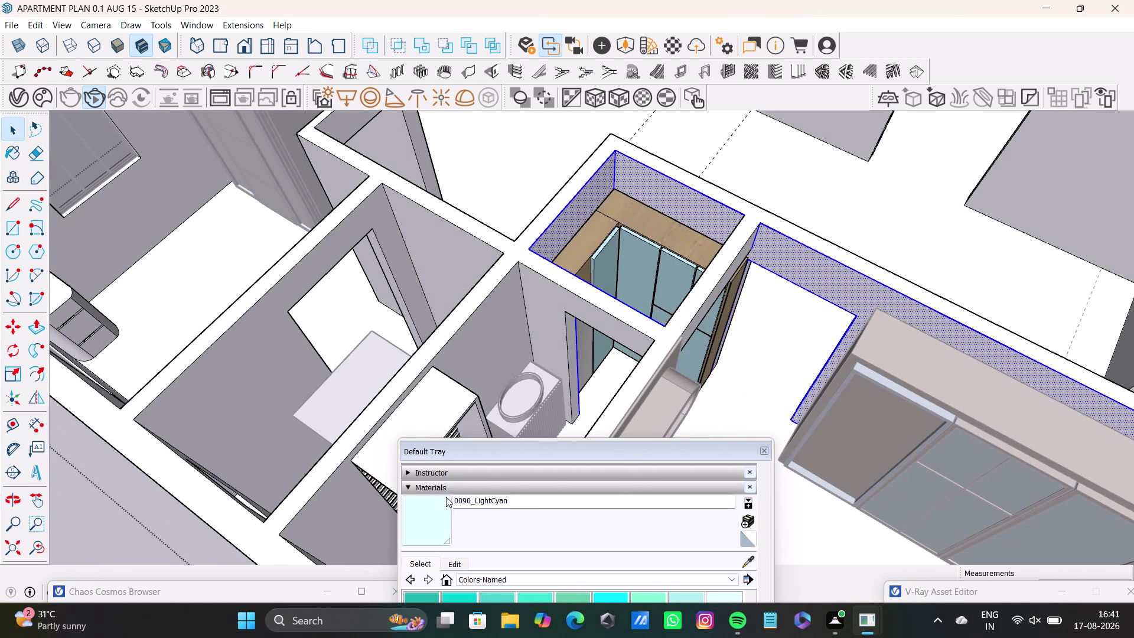
click(443, 509)
click(686, 206)
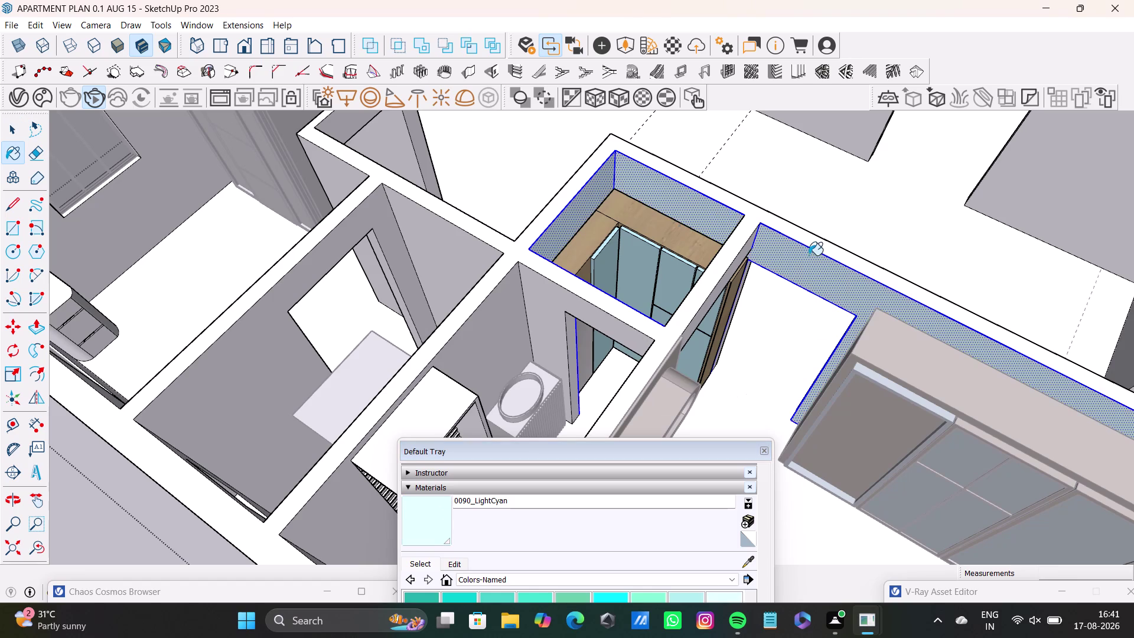
middle_drag(810, 337, 498, 204)
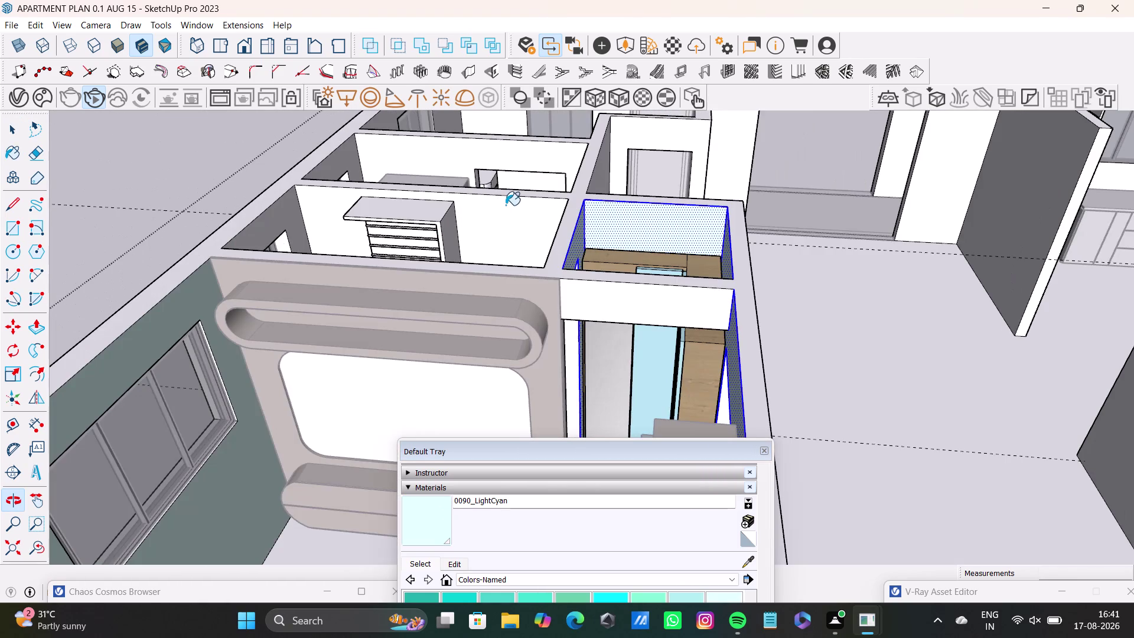
Paint the selected walls and the wall band above the door light cyan.
key(space)
click(693, 298)
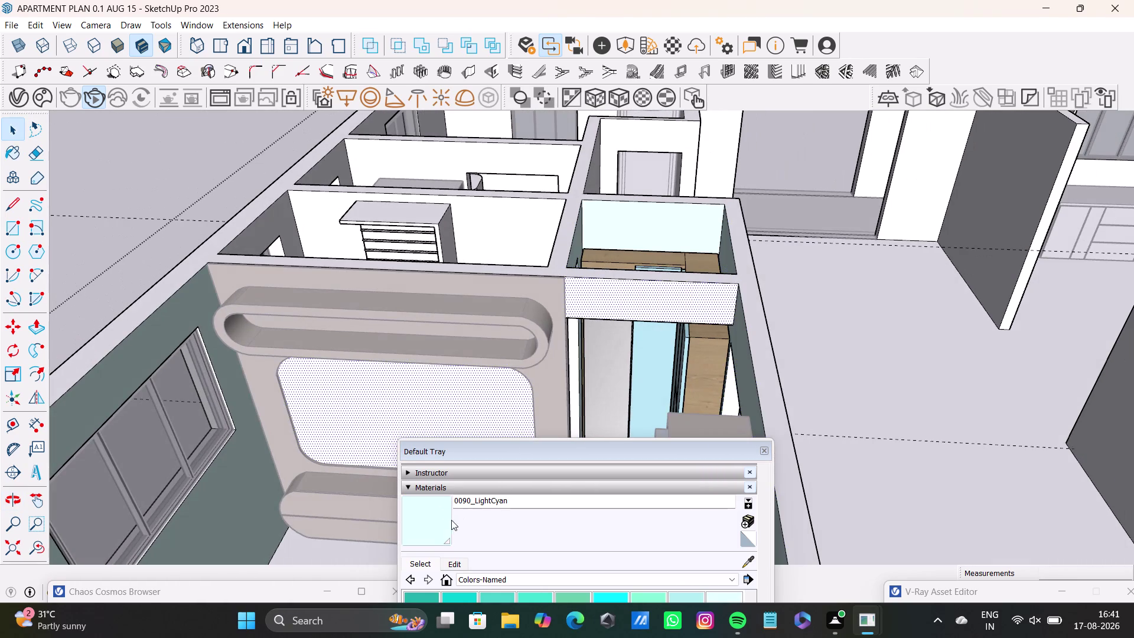
click(450, 520)
click(637, 302)
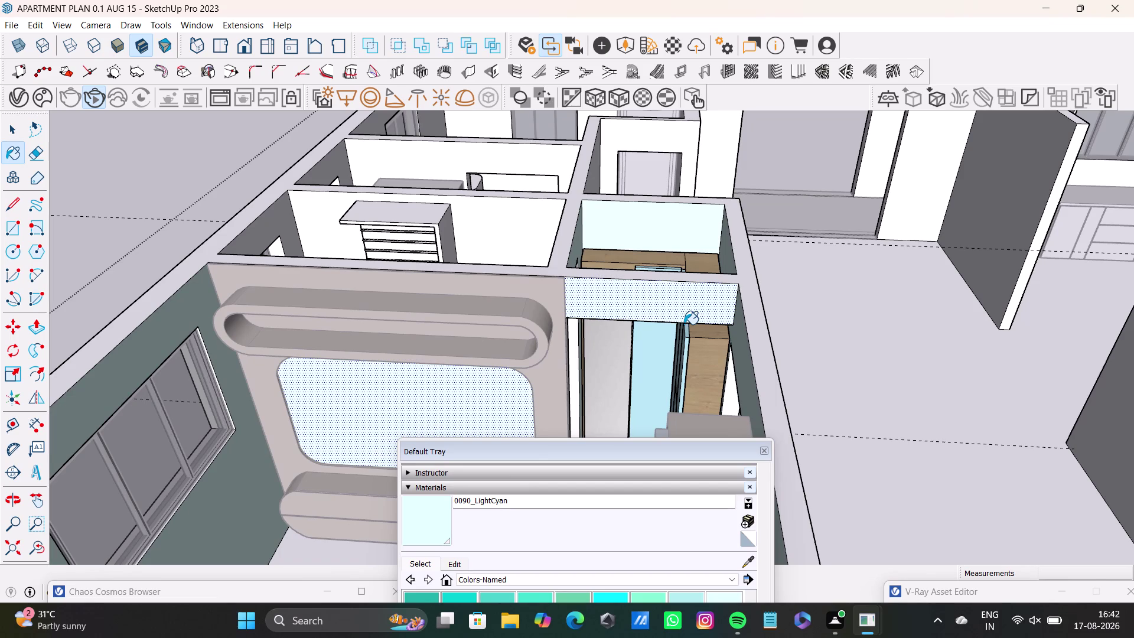
Close the Default Tray materials panel.
key(space)
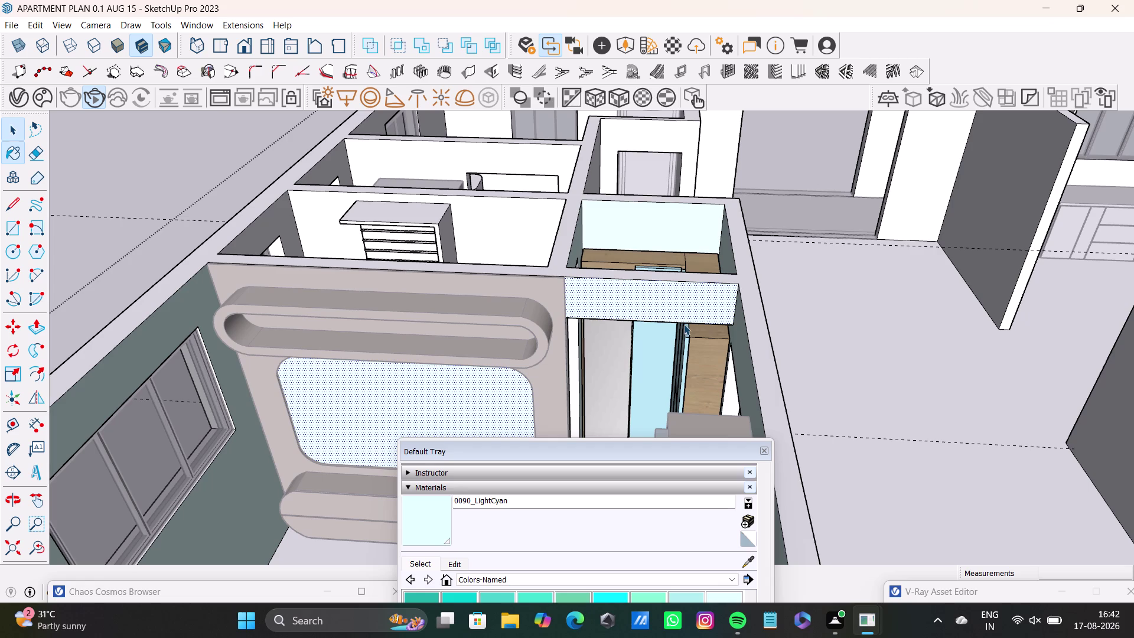
click(216, 170)
click(764, 447)
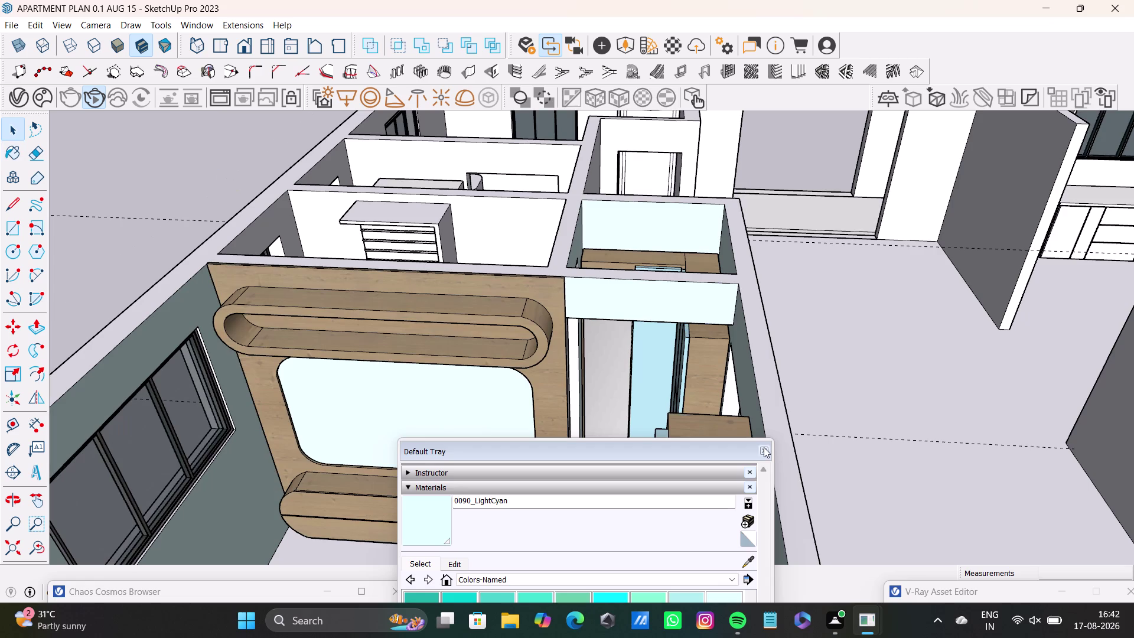
scroll(down, 3)
middle_drag(546, 359, 669, 339)
Zoom in on the bathroom doorway, try a paint click, then undo it.
middle_drag(694, 374, 594, 522)
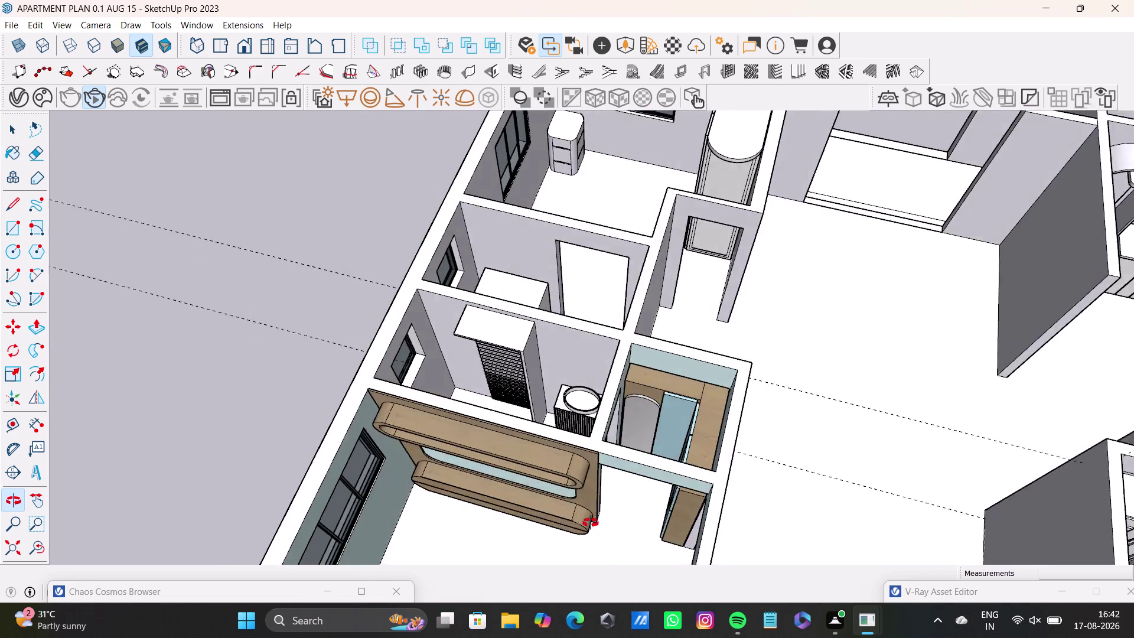
middle_drag(594, 523, 550, 520)
middle_drag(583, 419, 438, 368)
scroll(up, 3)
middle_drag(562, 401, 318, 421)
middle_drag(357, 402, 246, 401)
middle_drag(343, 320, 508, 366)
middle_drag(534, 389, 422, 426)
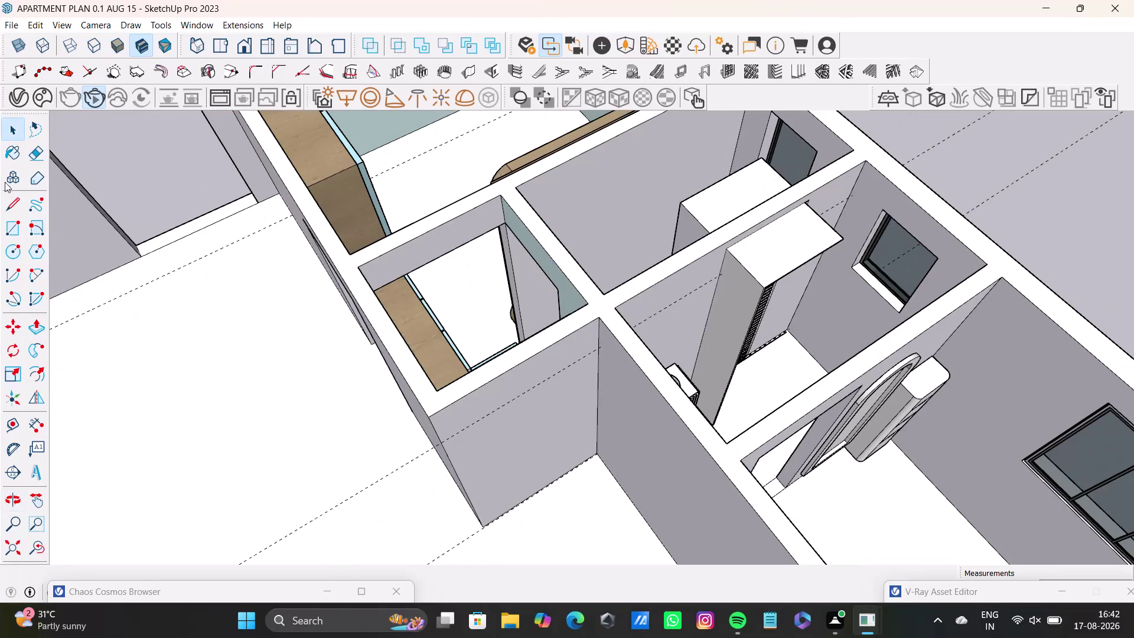
click(8, 159)
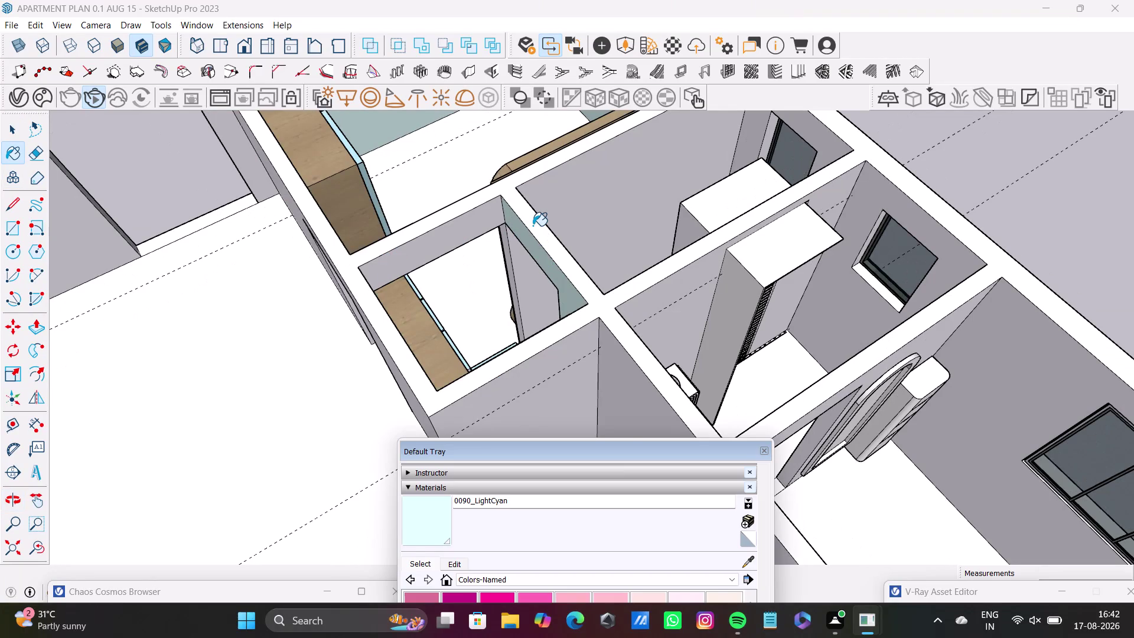
drag(619, 452, 782, 297)
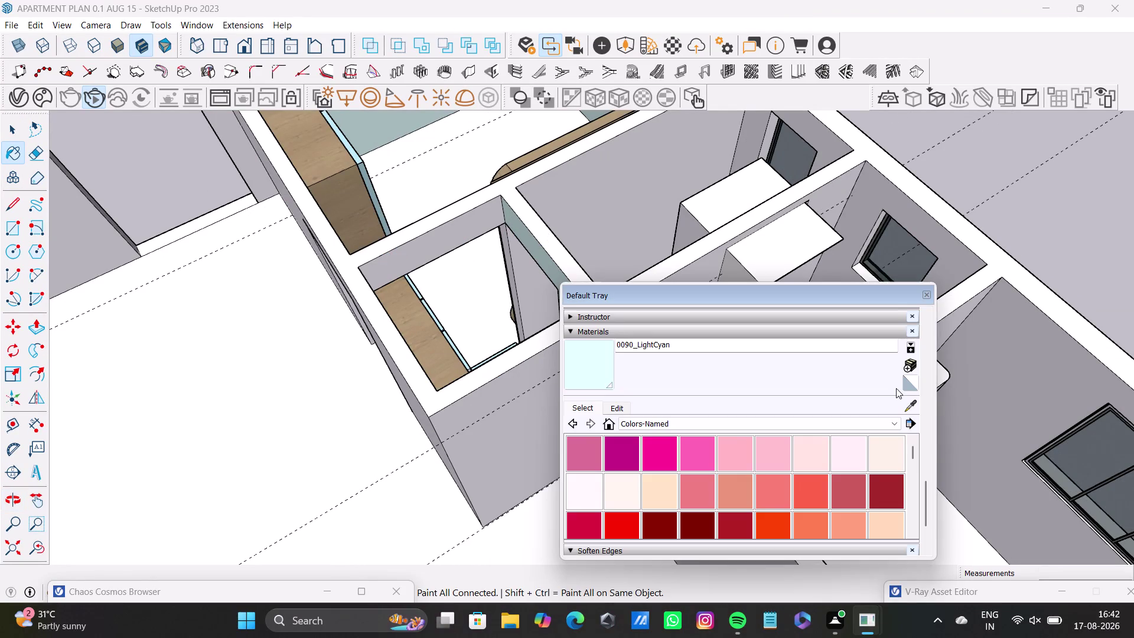
drag(911, 410, 906, 408)
click(531, 248)
click(467, 228)
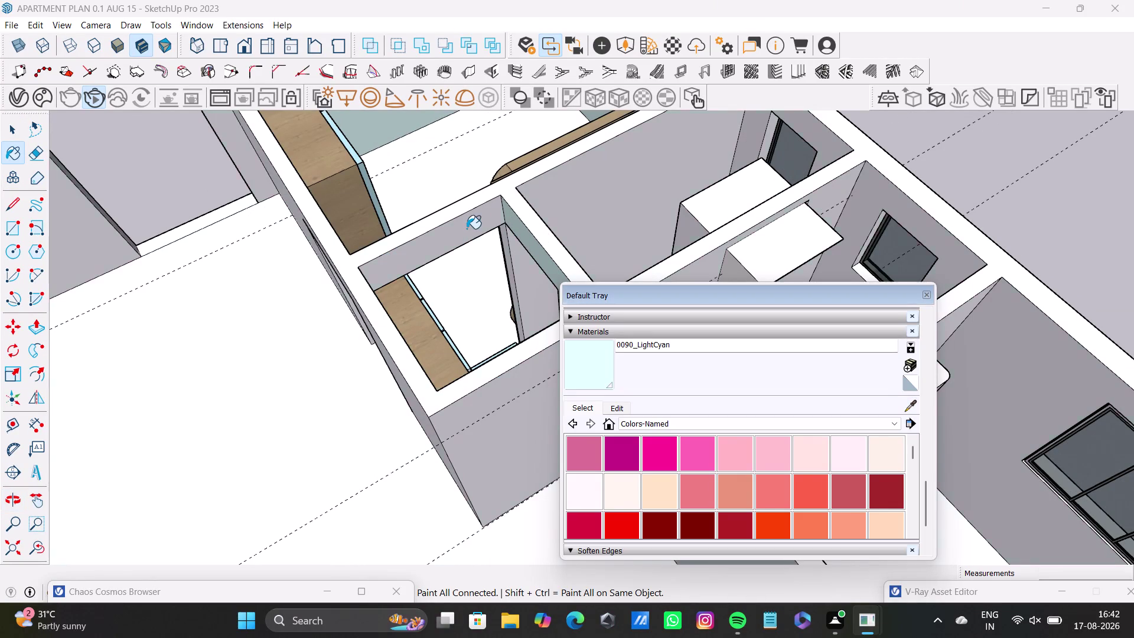
key(ctrl+z)
Enter the walls group and select the strip above the bathroom doorway.
key(space)
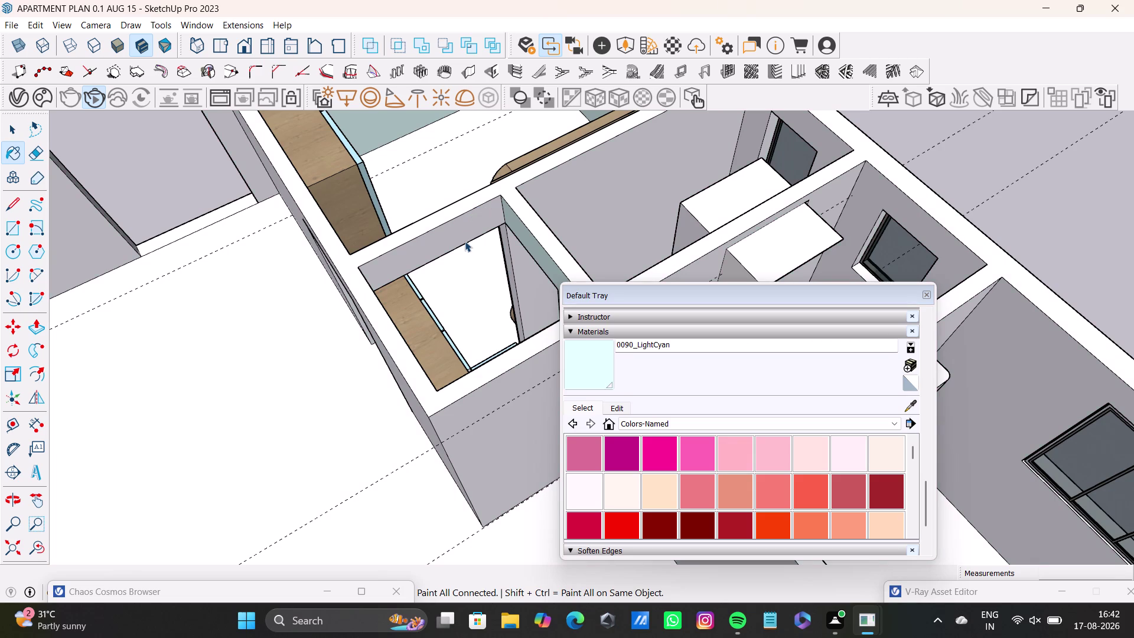
click(465, 241)
click(462, 224)
double_click(467, 226)
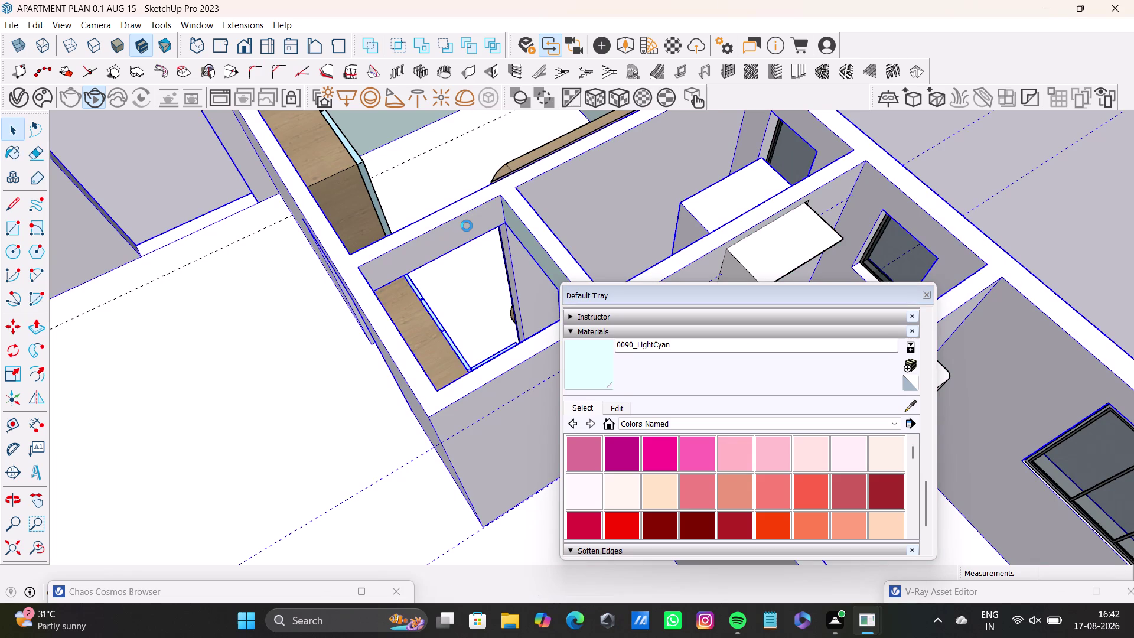
triple_click(473, 230)
click(440, 236)
click(231, 286)
double_click(442, 240)
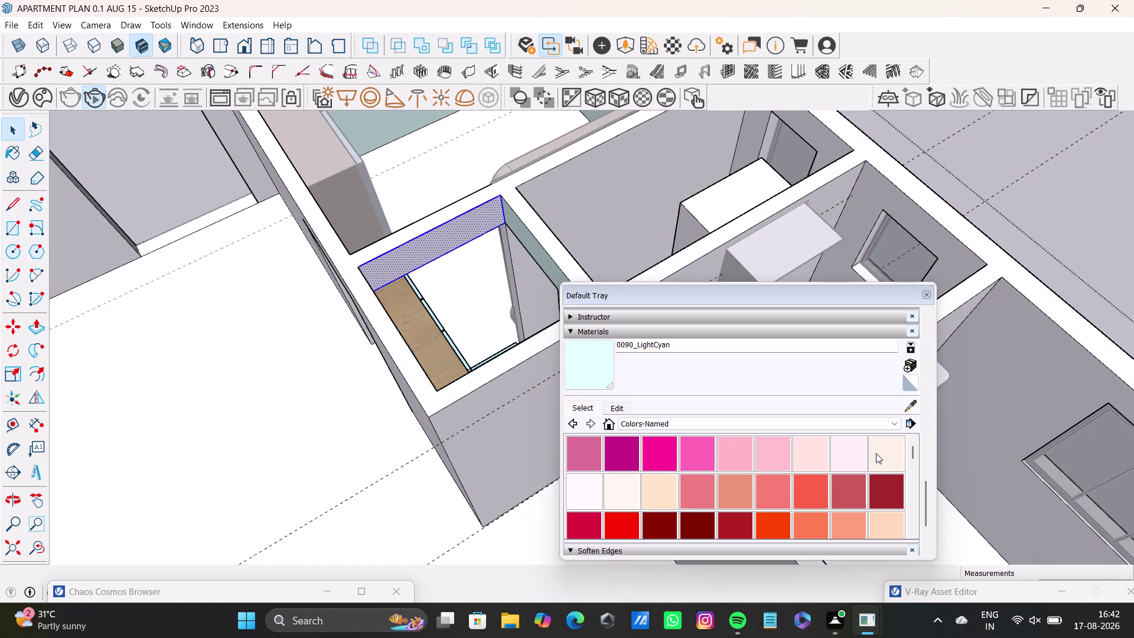
Paint the strip above the doorway with 0090_LightCyan.
click(583, 360)
click(463, 237)
middle_drag(532, 272, 525, 283)
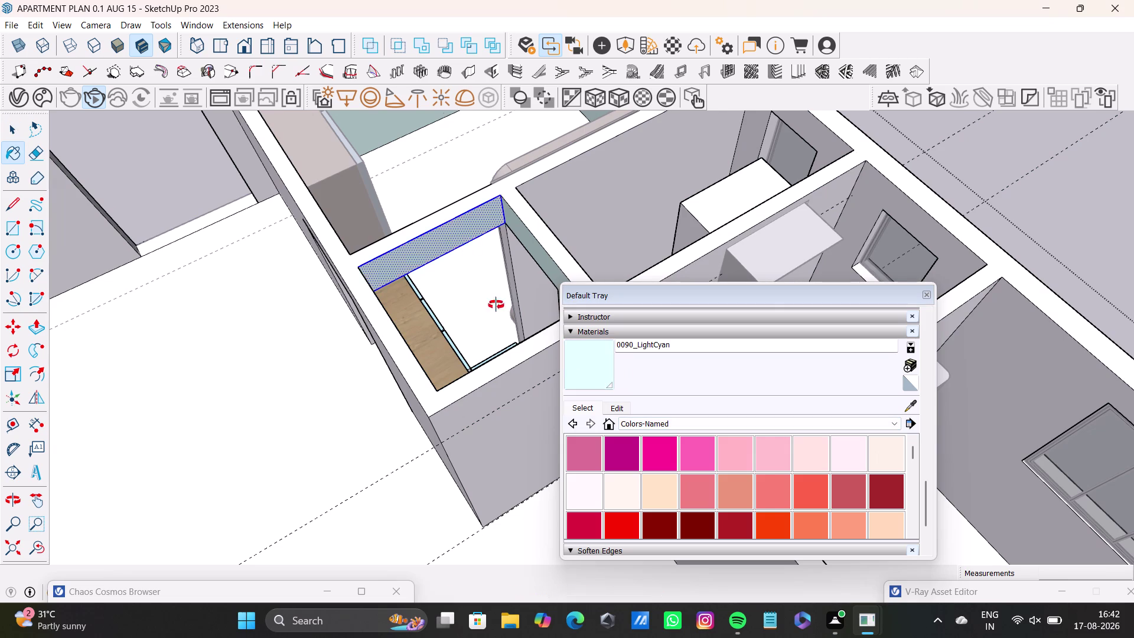
middle_drag(524, 284, 257, 299)
middle_drag(421, 256, 495, 336)
scroll(up, 3)
key(space)
click(314, 275)
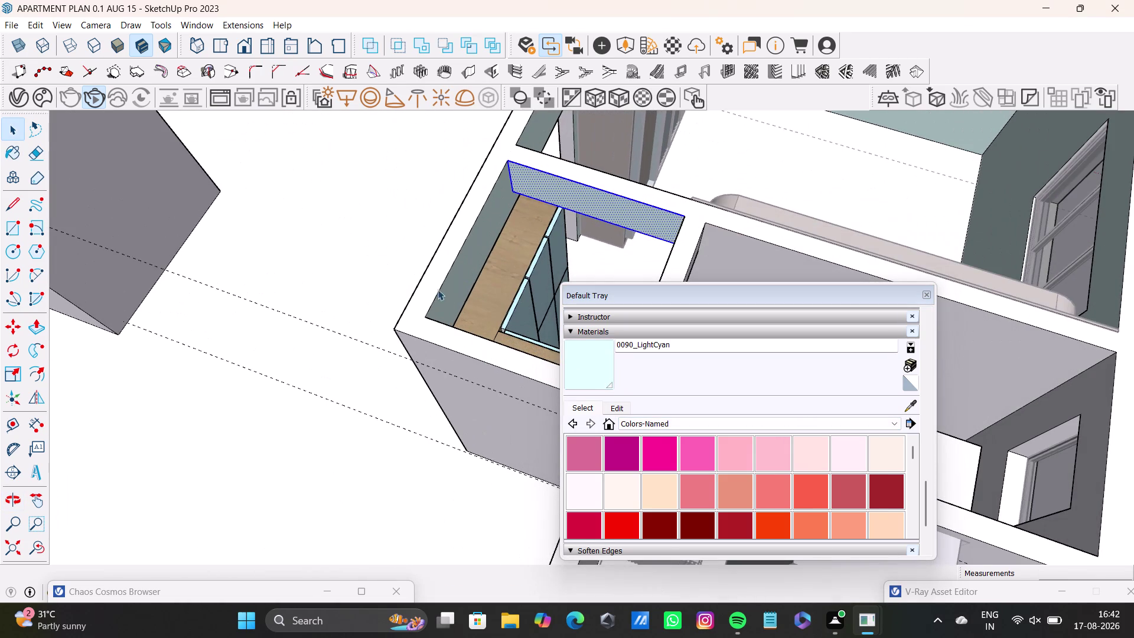
Orbit toward the bedroom and back into the bathroom, moving the materials panel aside.
middle_drag(473, 294, 821, 380)
middle_drag(431, 343, 870, 399)
middle_drag(541, 356, 645, 216)
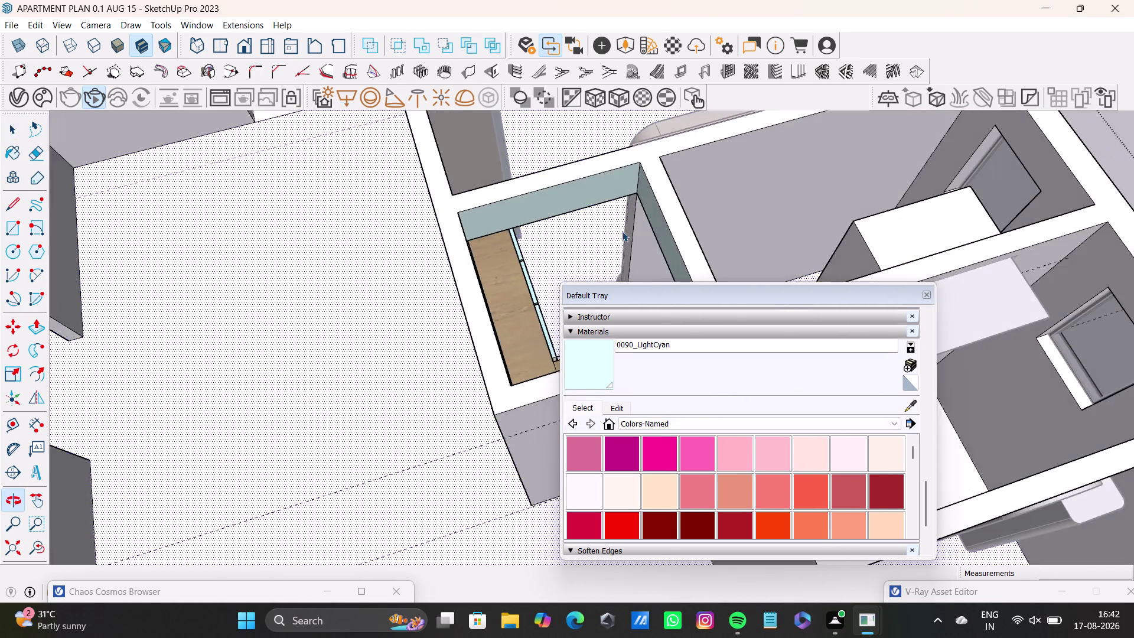
middle_drag(407, 333, 777, 268)
middle_drag(413, 350, 720, 341)
middle_drag(573, 335, 574, 452)
middle_drag(384, 272, 372, 409)
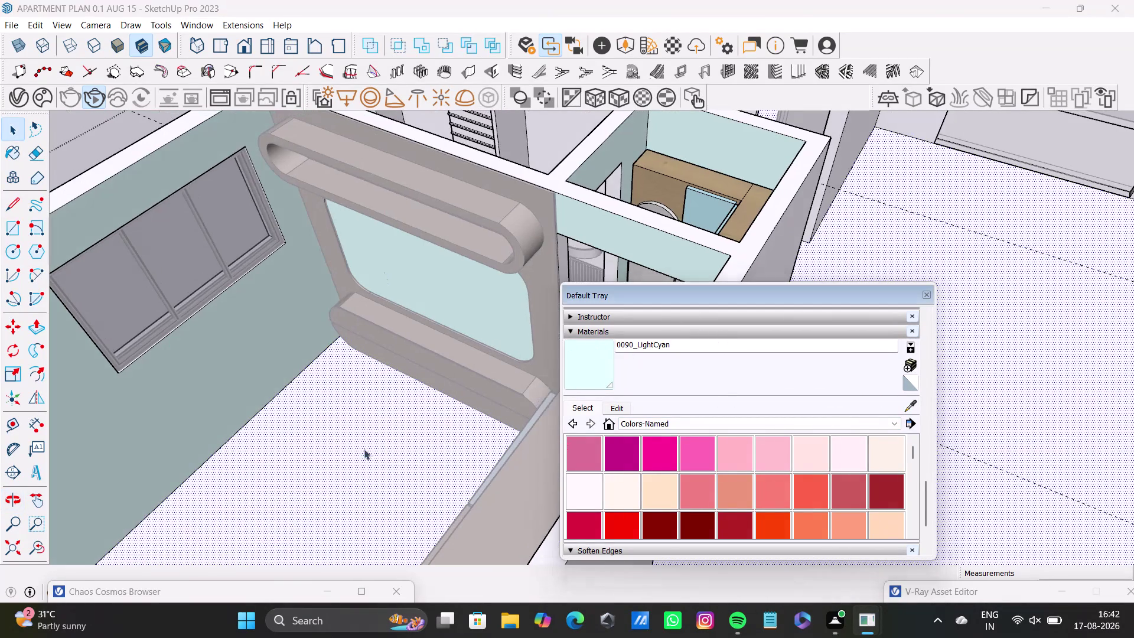
middle_drag(371, 410, 364, 449)
middle_drag(377, 245, 374, 451)
key(space)
click(200, 170)
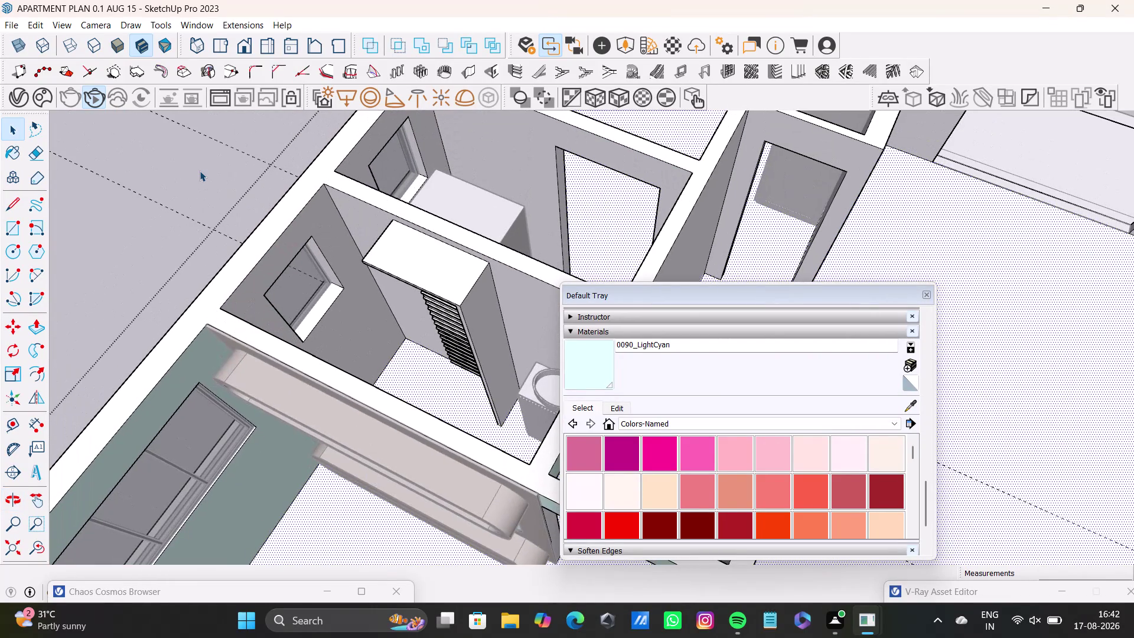
drag(626, 291, 879, 310)
scroll(up, 3)
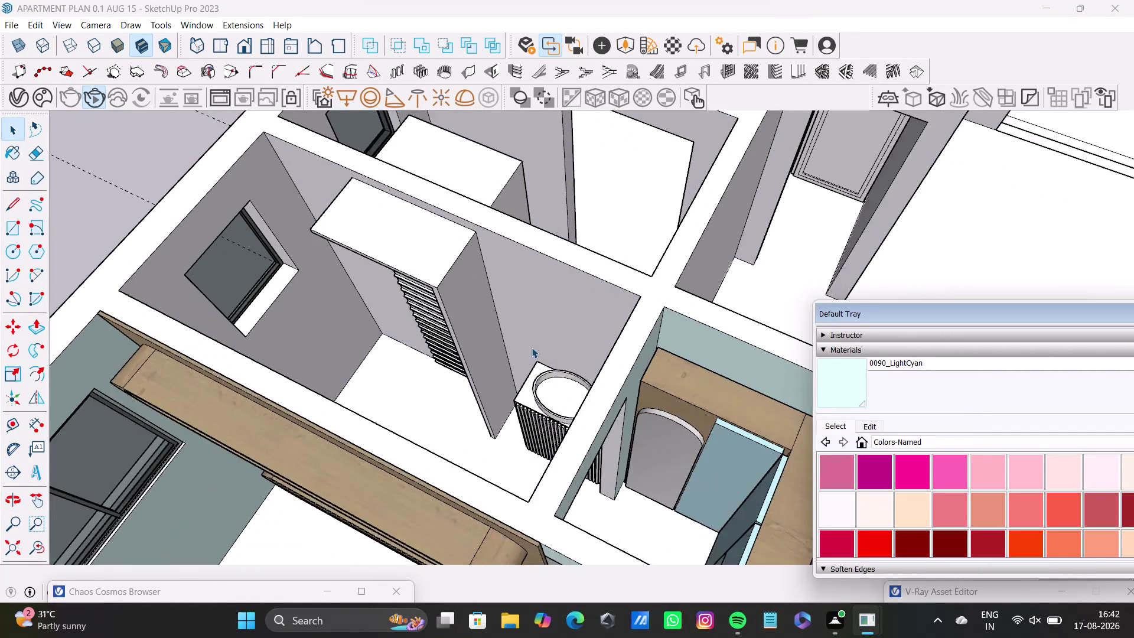
Enter the walls group and select the bathroom's back wall.
scroll(up, 3)
middle_drag(532, 345, 594, 334)
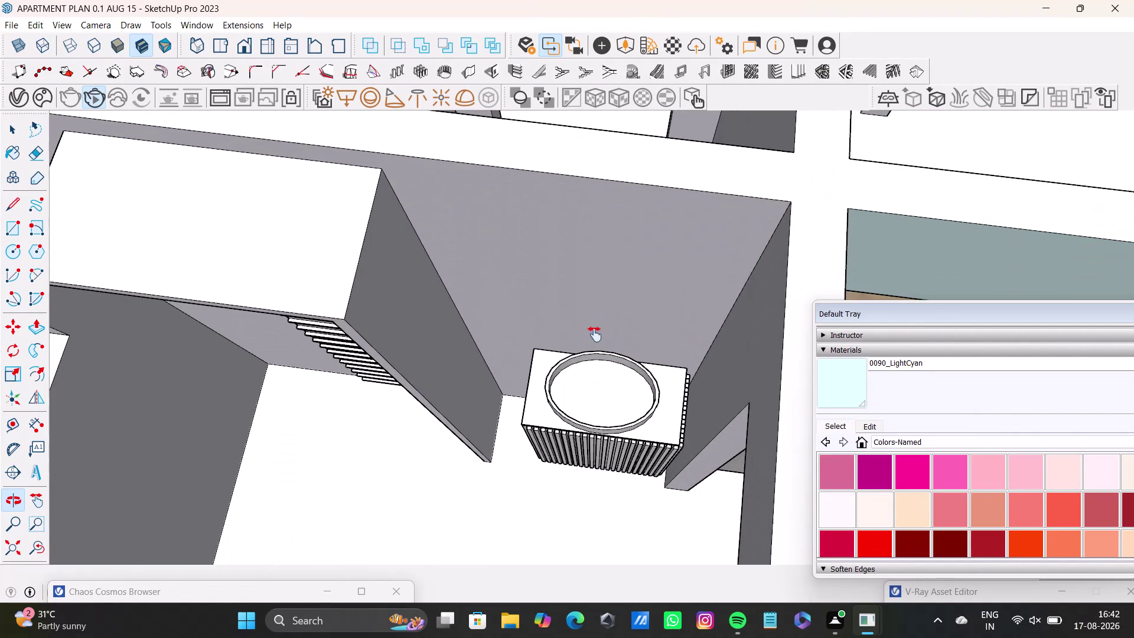
click(610, 286)
click(611, 286)
click(614, 275)
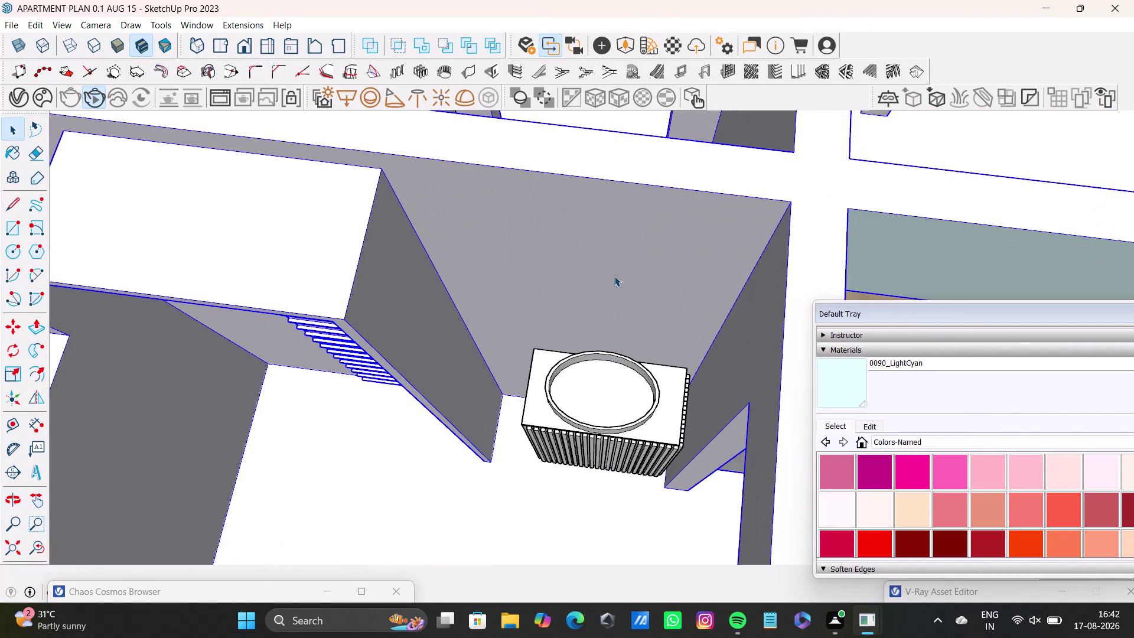
click(614, 275)
click(615, 270)
middle_drag(582, 377, 672, 385)
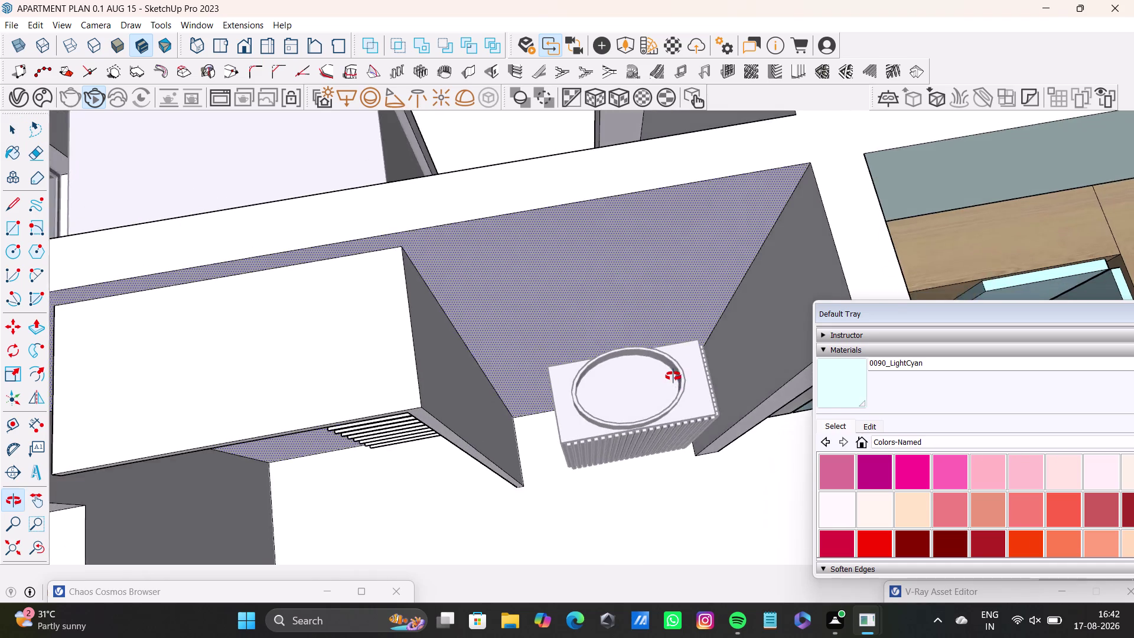
middle_drag(672, 385, 641, 318)
click(725, 220)
scroll(down, 3)
Add the neighbouring bathroom wall and the long side wall to the selection.
middle_drag(559, 340, 626, 321)
middle_drag(655, 368, 332, 391)
middle_drag(391, 318, 482, 405)
middle_drag(523, 416, 351, 429)
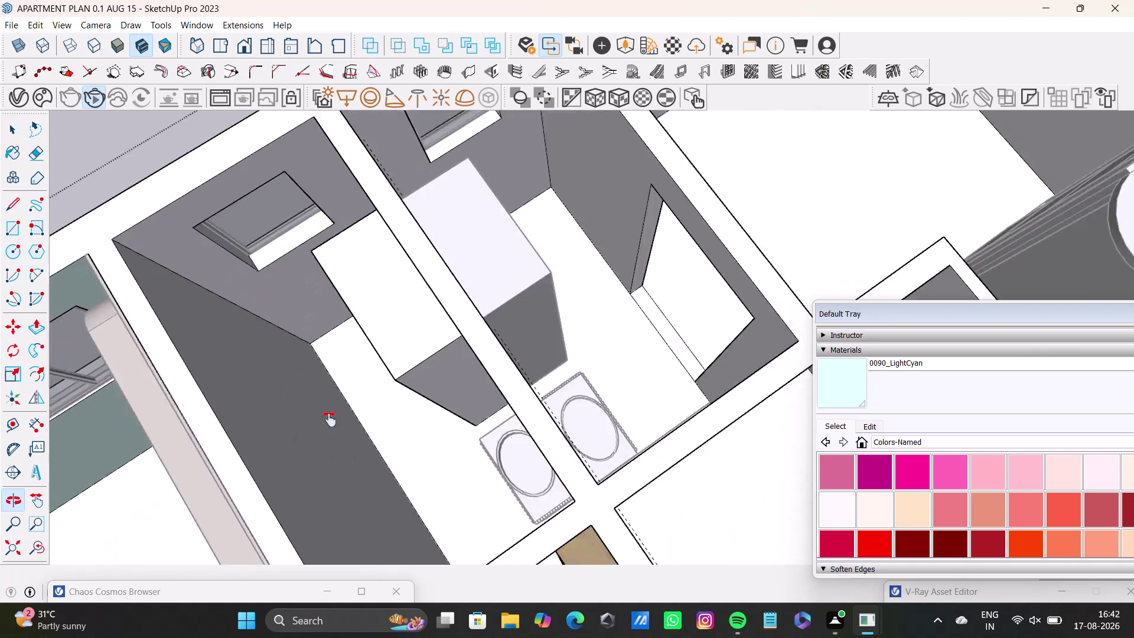
middle_drag(351, 429, 327, 407)
middle_drag(448, 385, 498, 405)
middle_drag(437, 437, 268, 395)
middle_drag(357, 277, 501, 483)
click(532, 356)
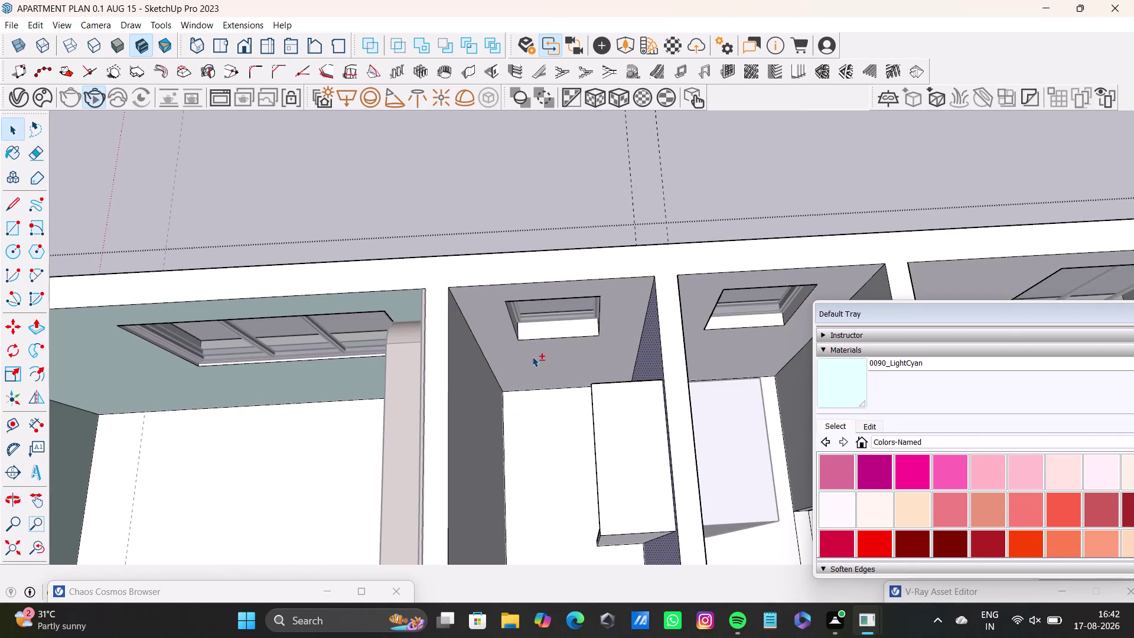
middle_drag(566, 421, 387, 406)
middle_drag(439, 369, 511, 354)
click(480, 347)
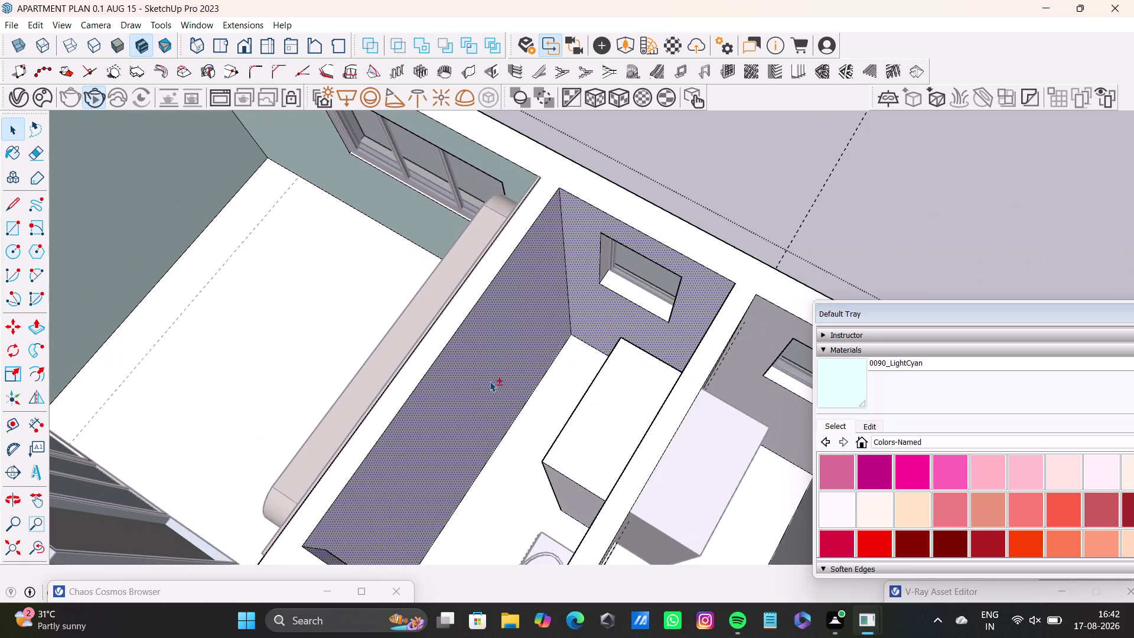
Check the selected walls and scroll the Colors-Named library toward warmer shades.
middle_drag(499, 408, 496, 292)
middle_drag(549, 371, 271, 389)
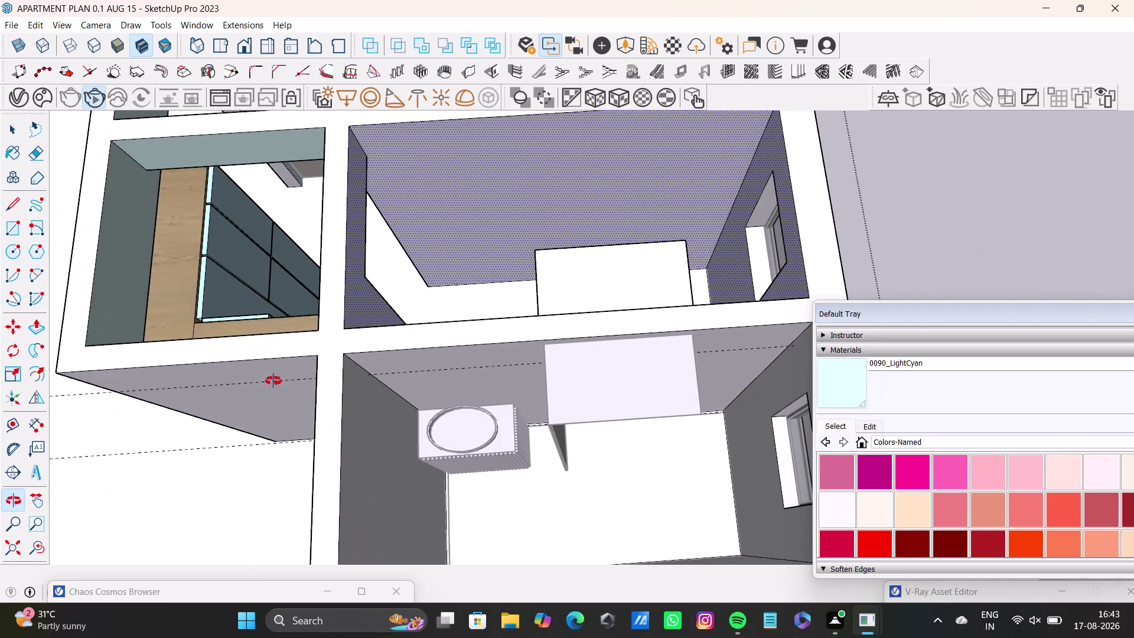
middle_drag(272, 389, 273, 383)
drag(912, 314, 851, 151)
scroll(down, 3)
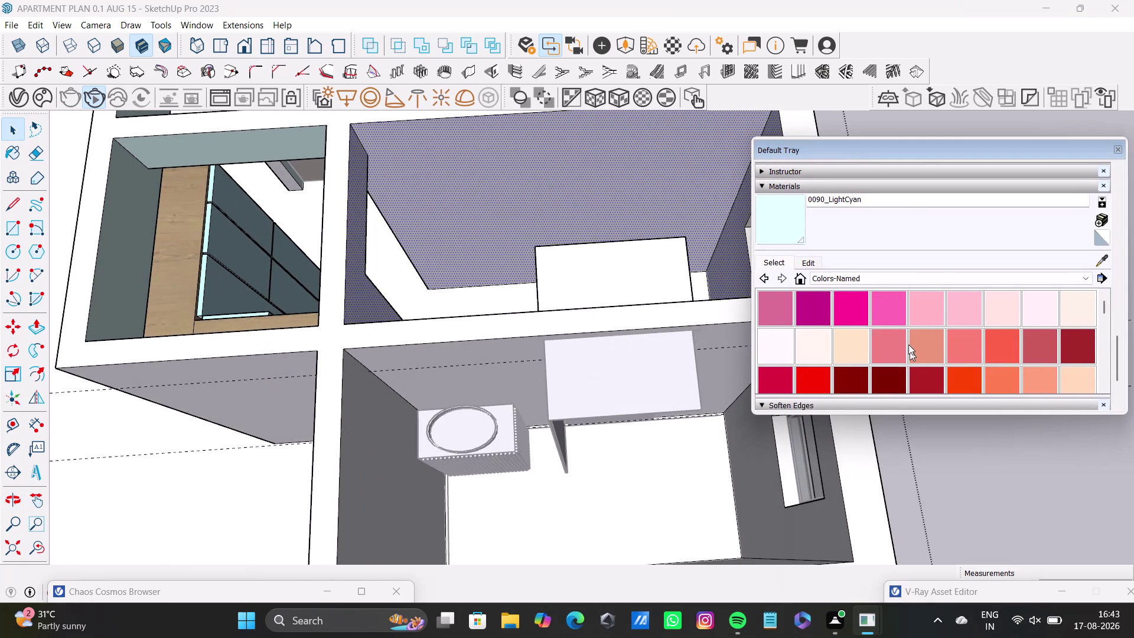
scroll(down, 3)
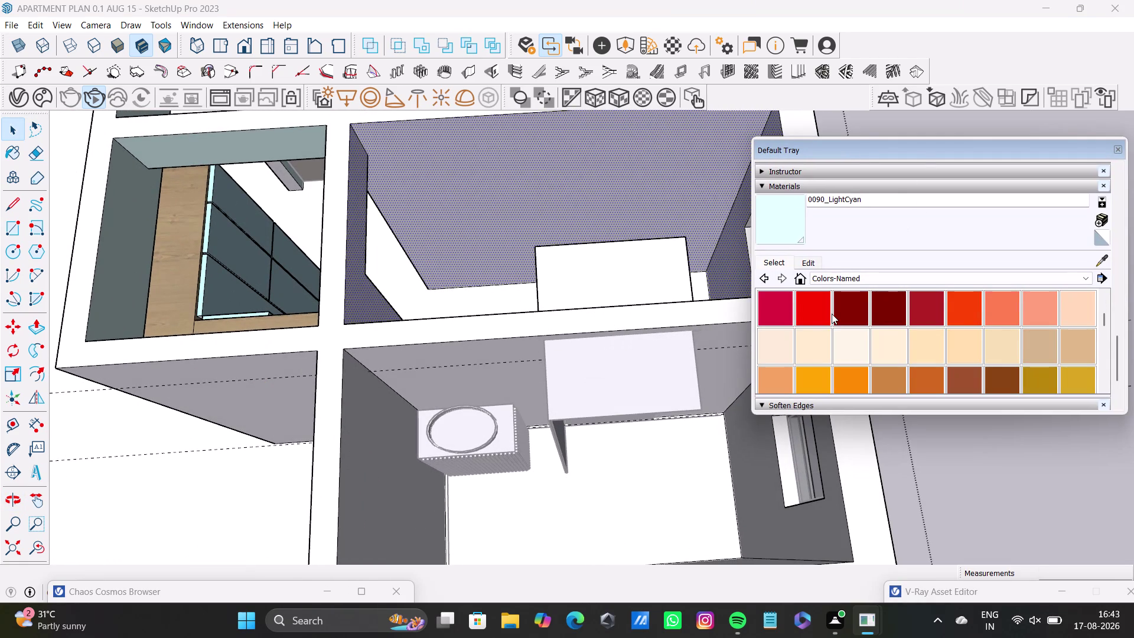